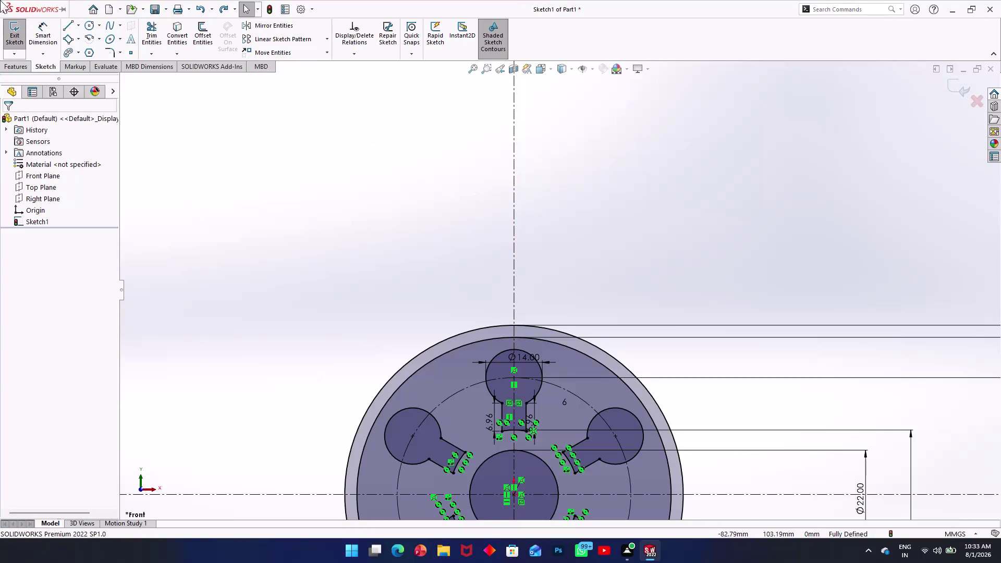
Draw two concentric circles centred on the vertical centreline above the hub.
click(88, 26)
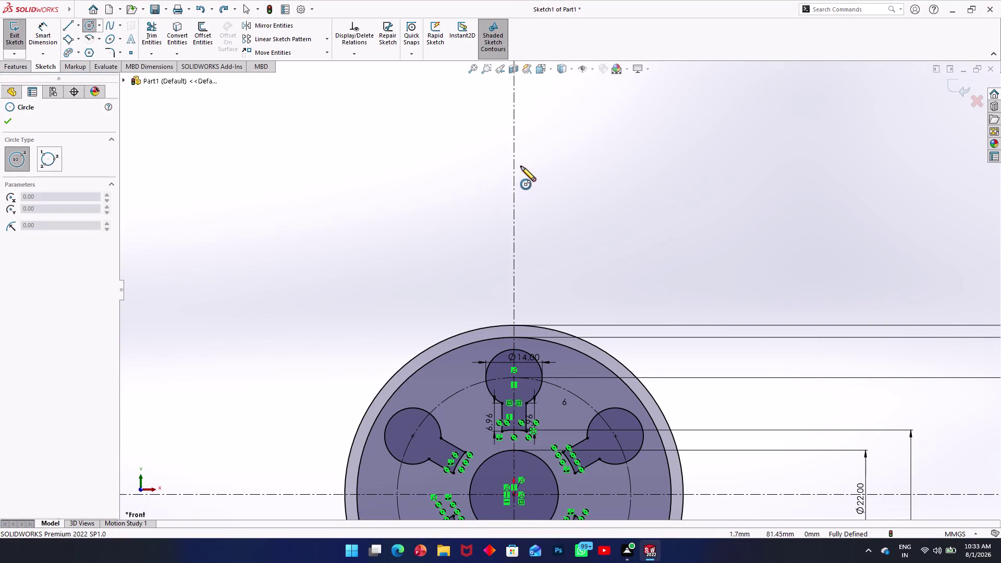
click(513, 151)
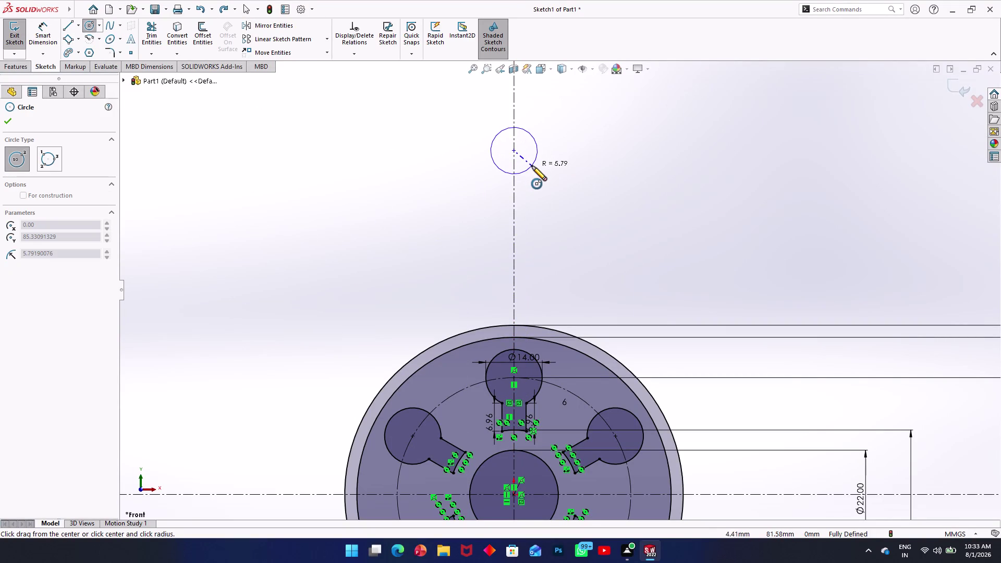
click(533, 167)
click(512, 148)
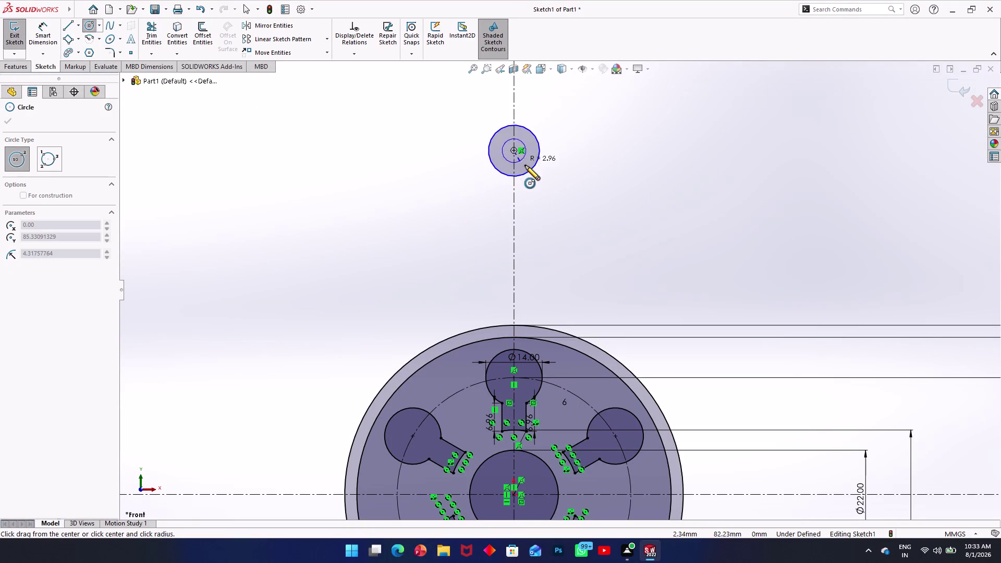
click(555, 180)
scroll(up, 3)
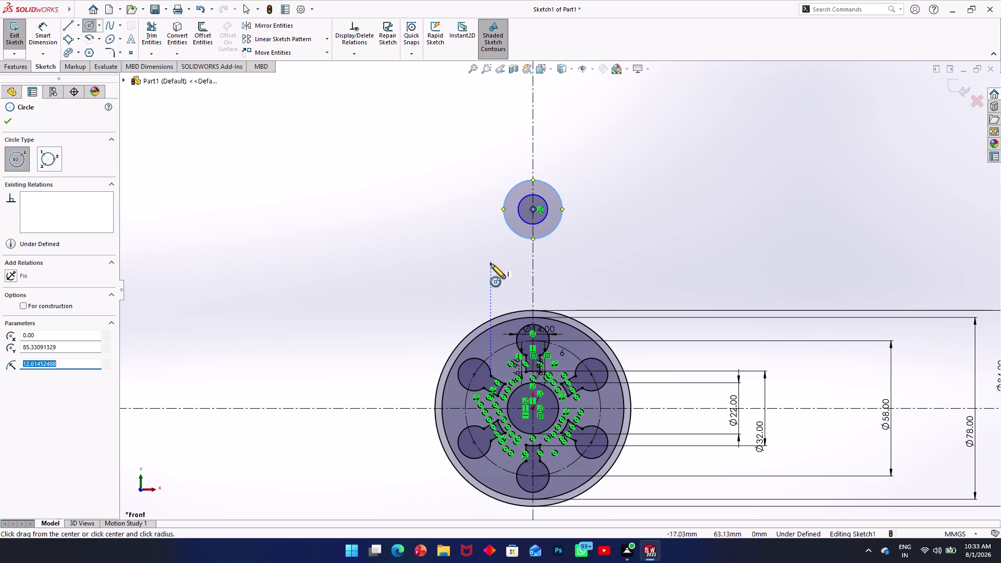
click(52, 34)
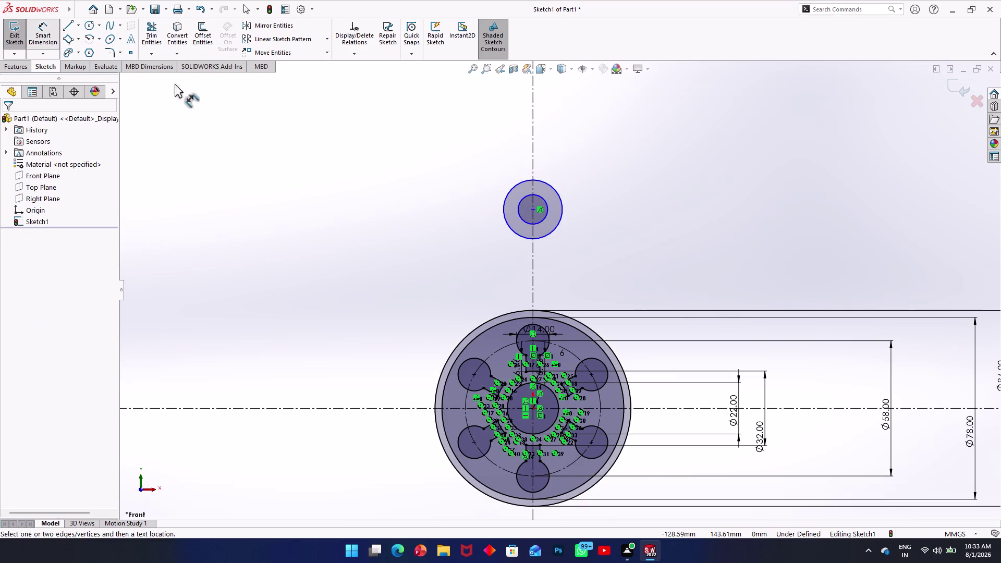
Dimension the new circles' centre 57 mm above the hub centre.
click(531, 208)
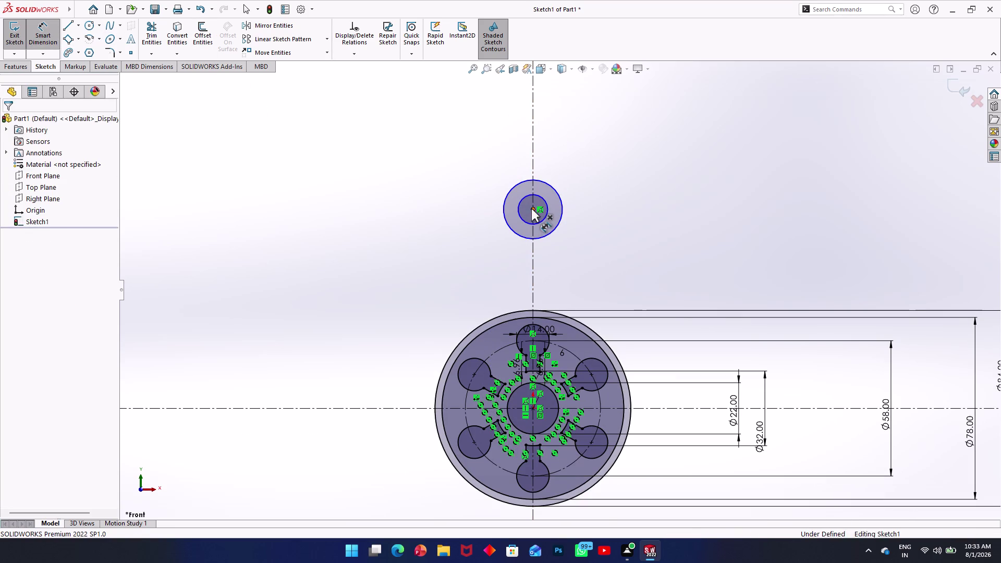
click(530, 406)
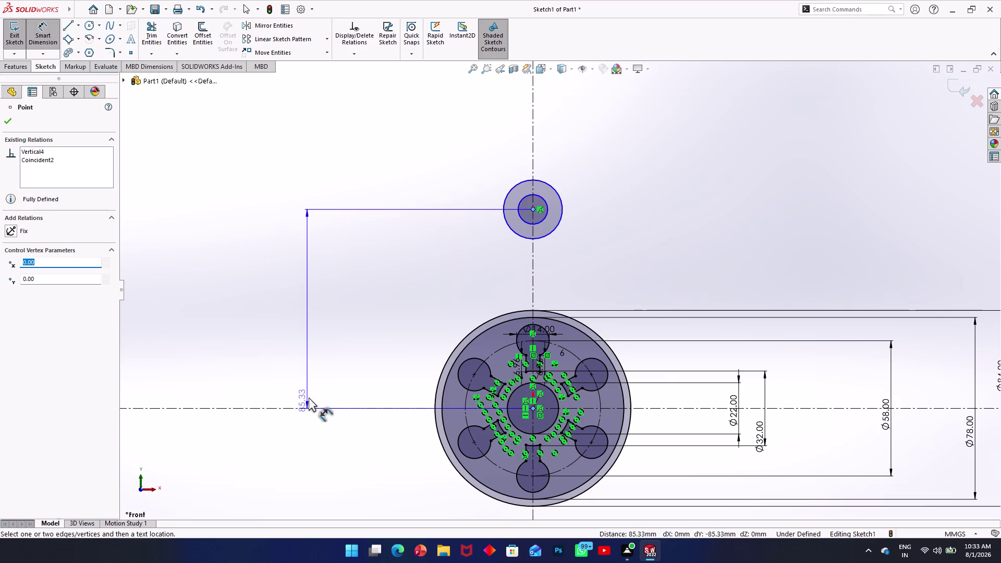
click(312, 344)
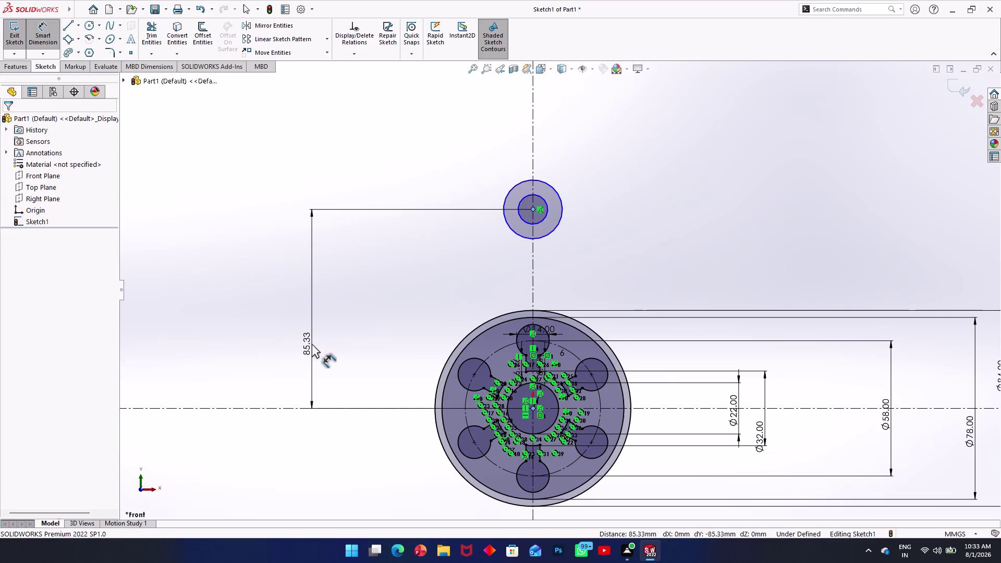
text(5)
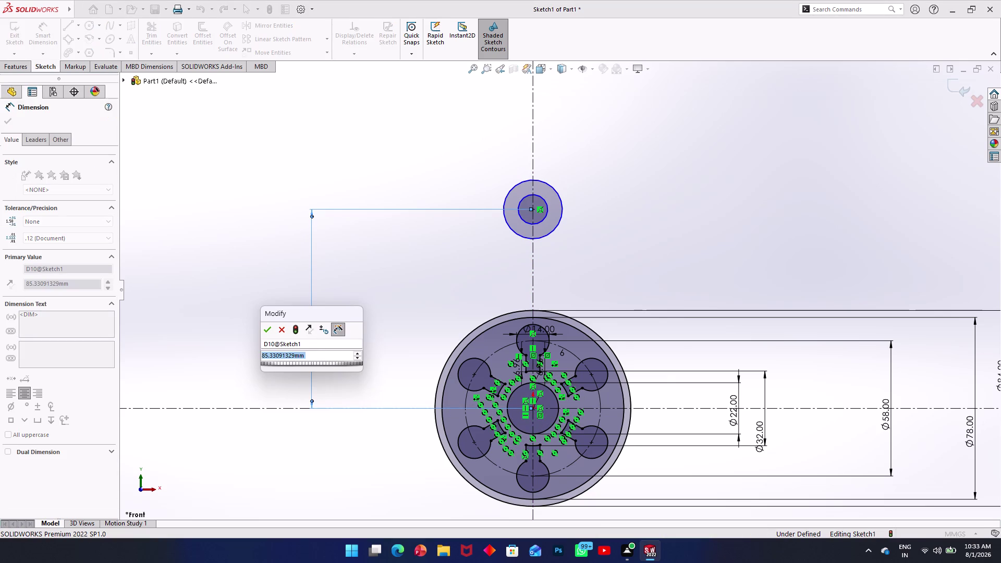
text(7)
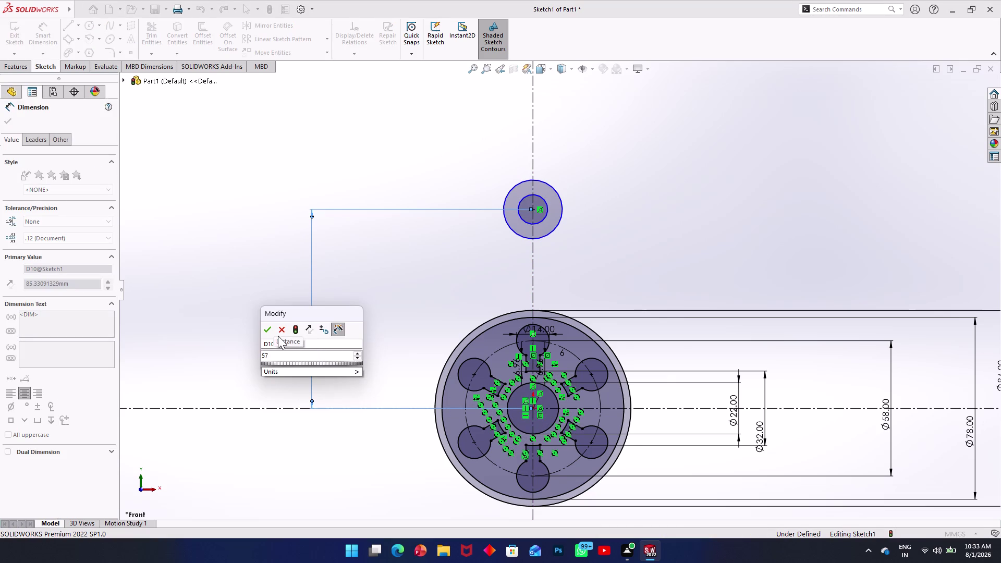
click(268, 334)
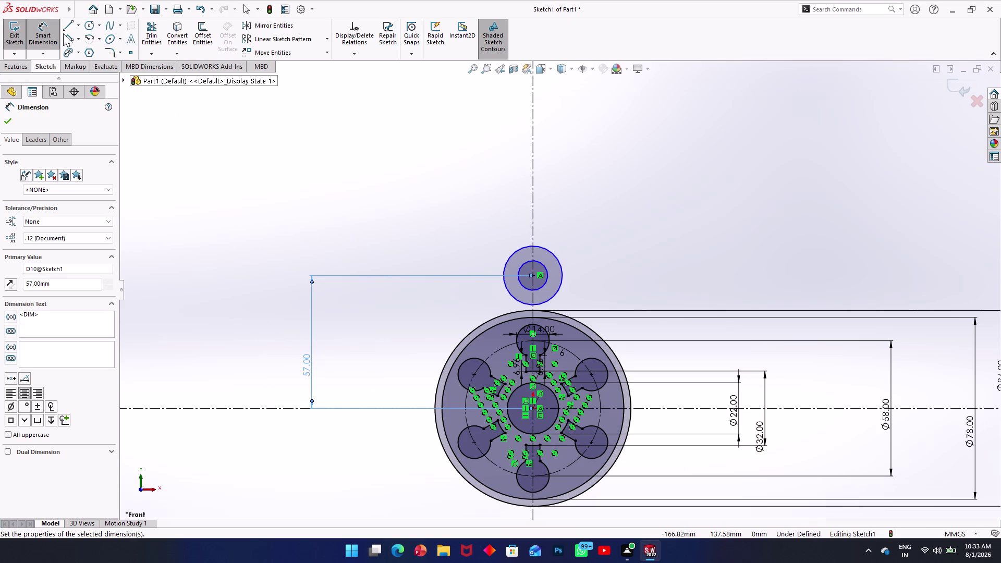
Give the upper boss circles diameters of 22 mm and 12 mm.
click(507, 262)
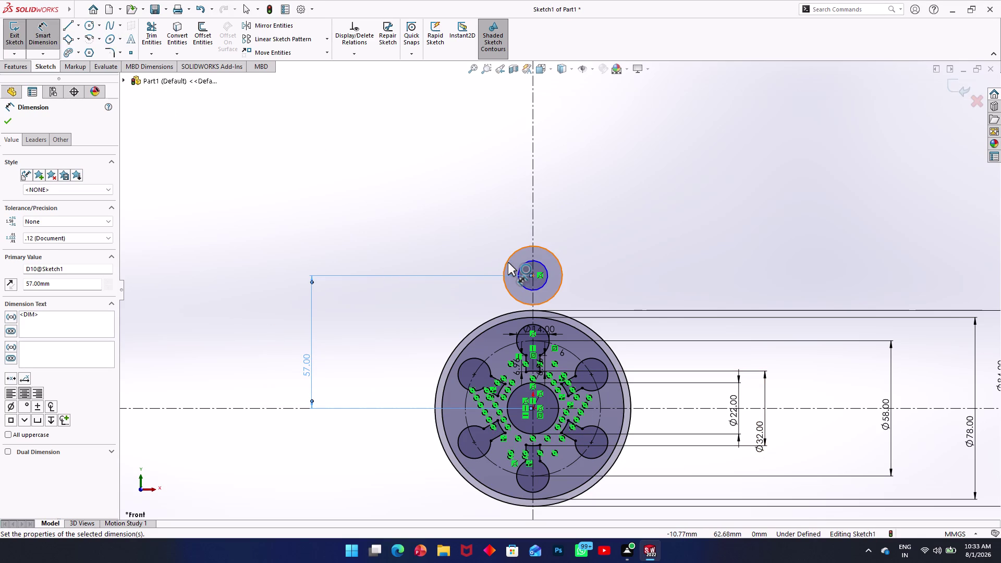
click(533, 231)
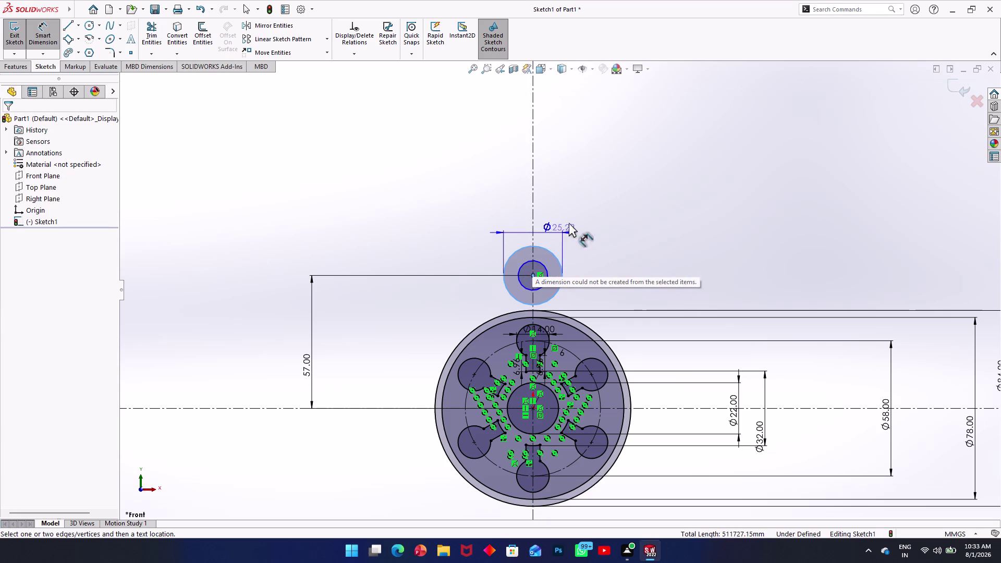
click(540, 222)
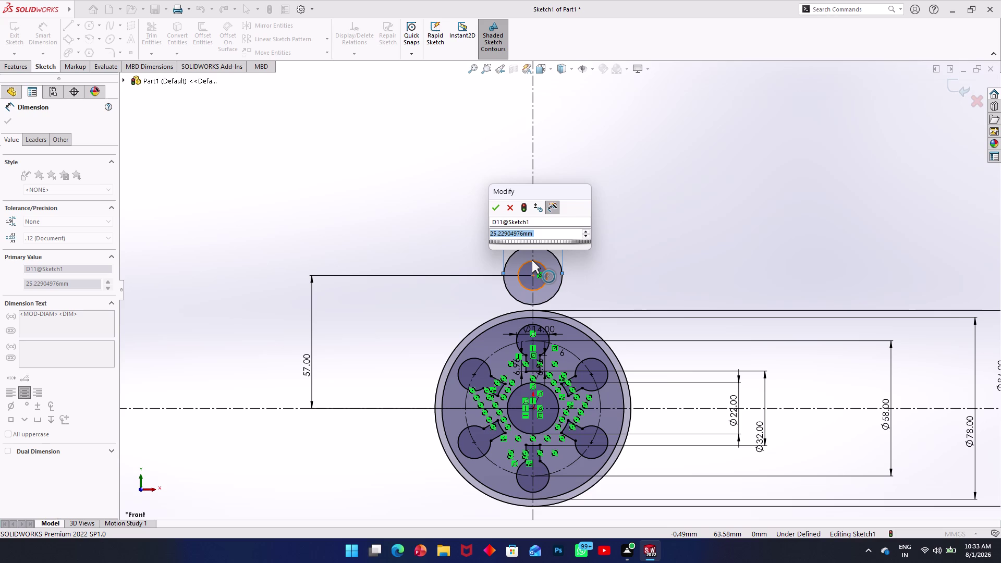
text(22)
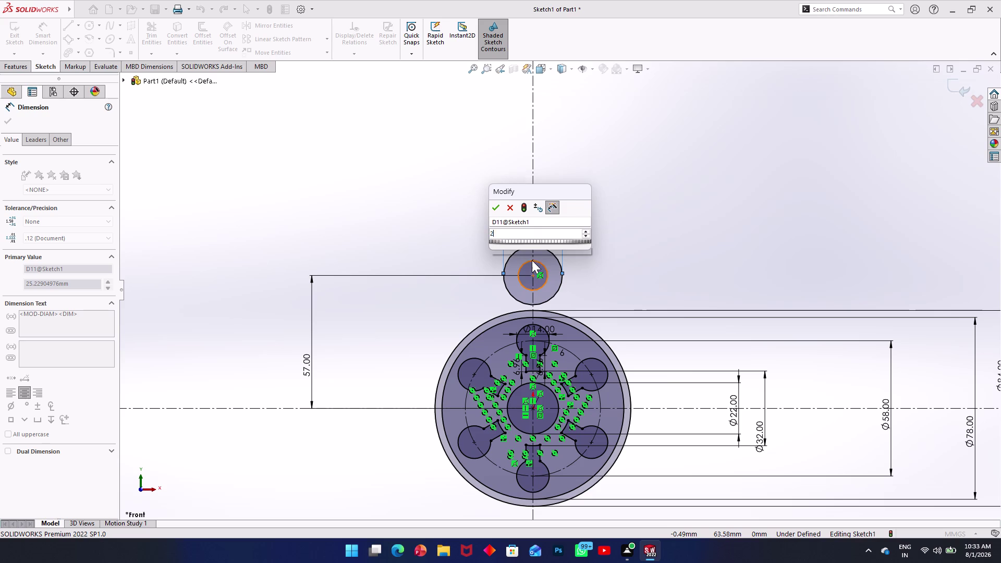
key(Return)
click(532, 261)
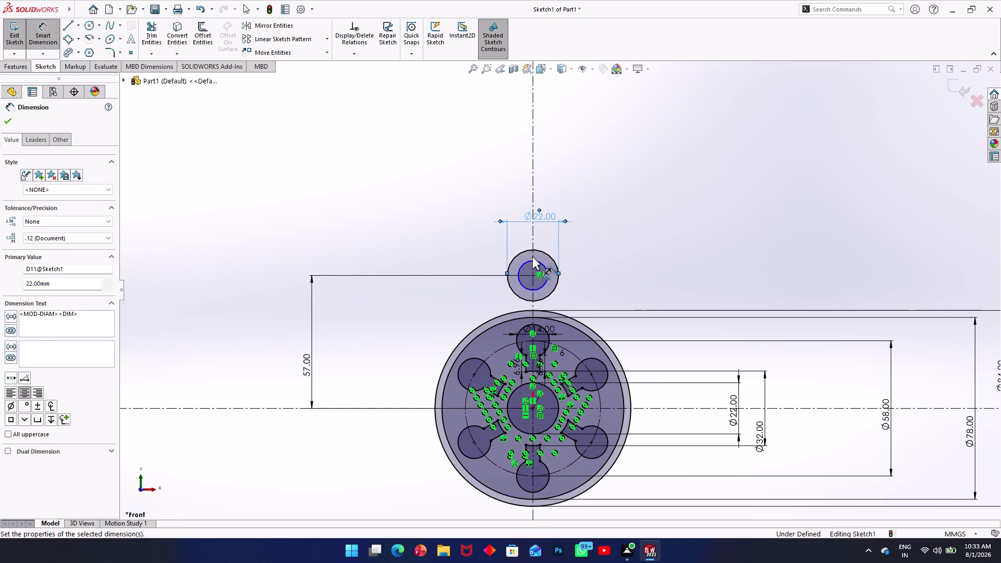
click(533, 245)
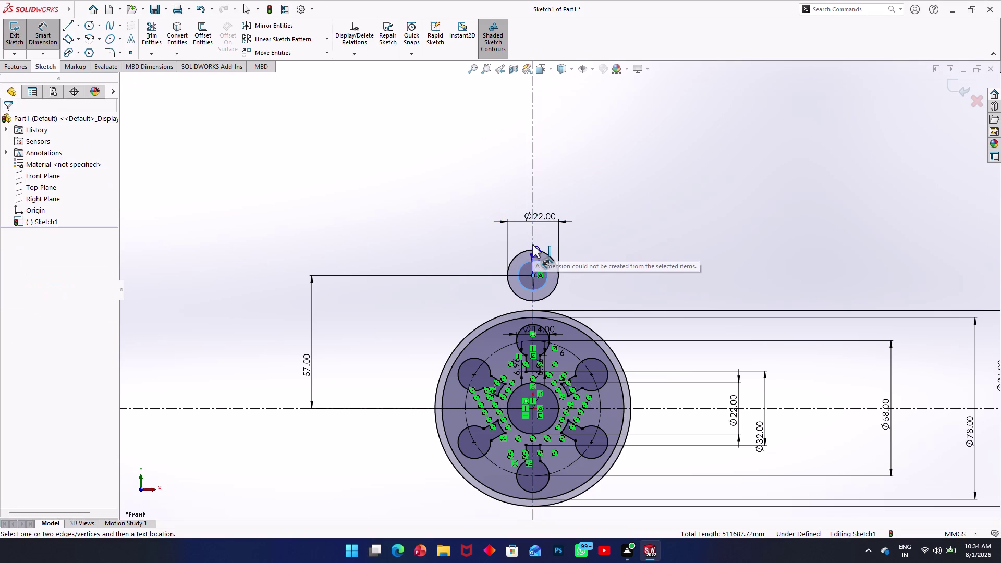
text(12)
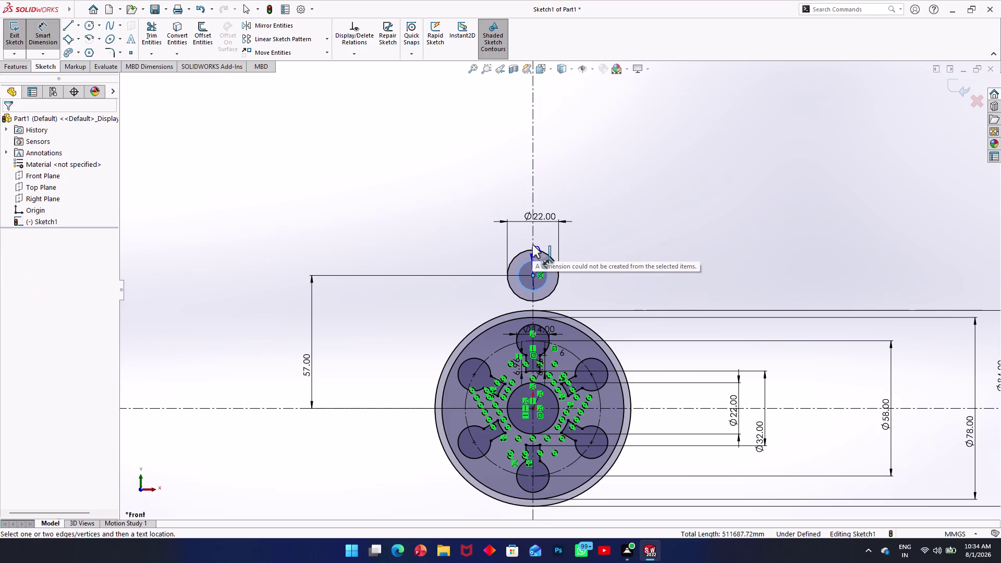
click(537, 241)
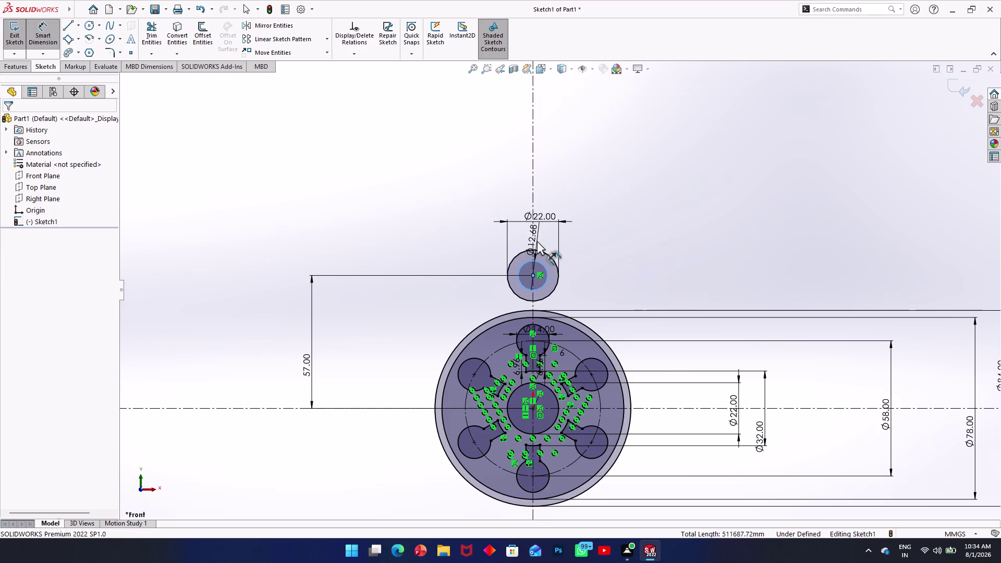
text(12)
key(Return)
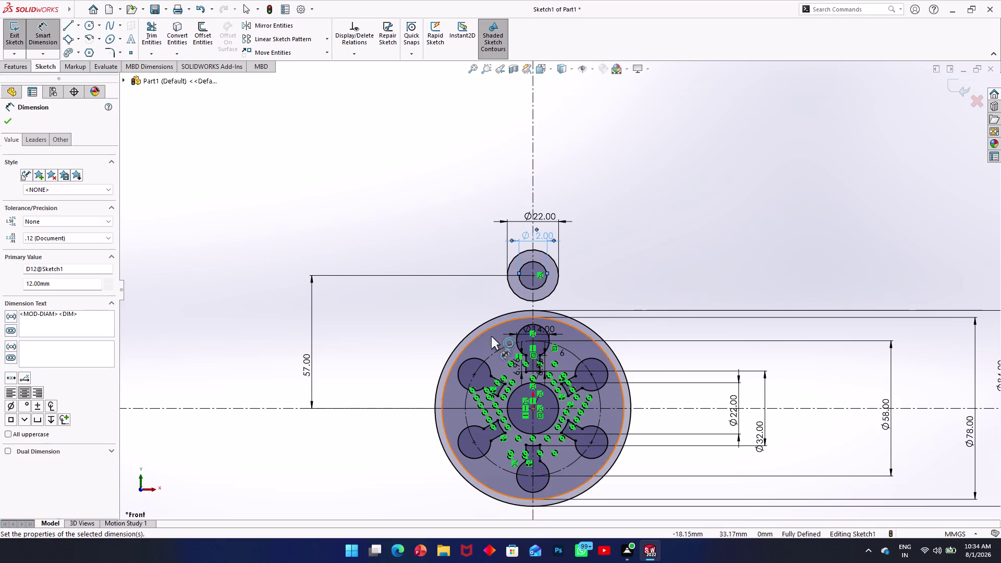
Draw two concentric circles below and to the left of the hub.
scroll(down, 3)
scroll(up, 3)
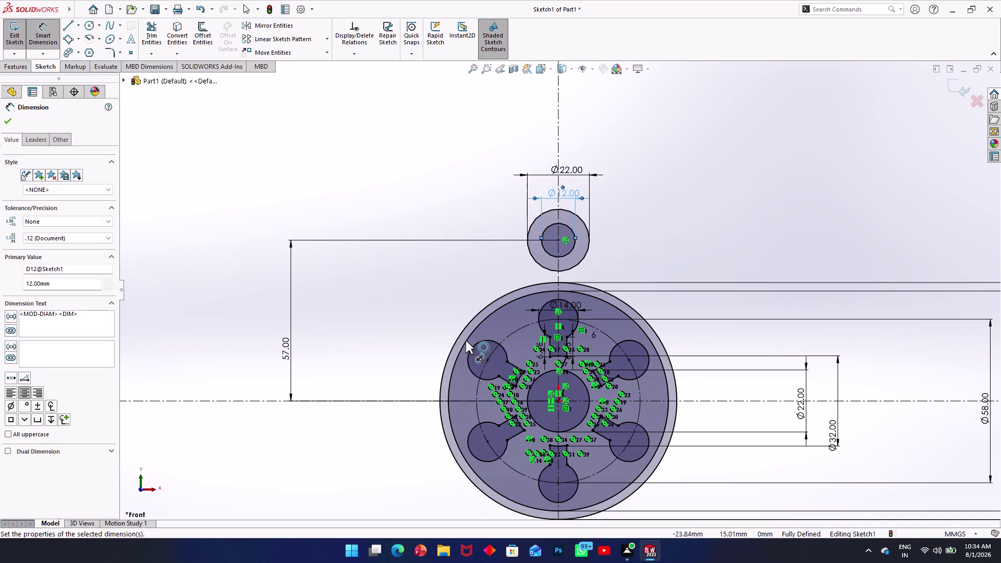
scroll(down, 3)
scroll(up, 3)
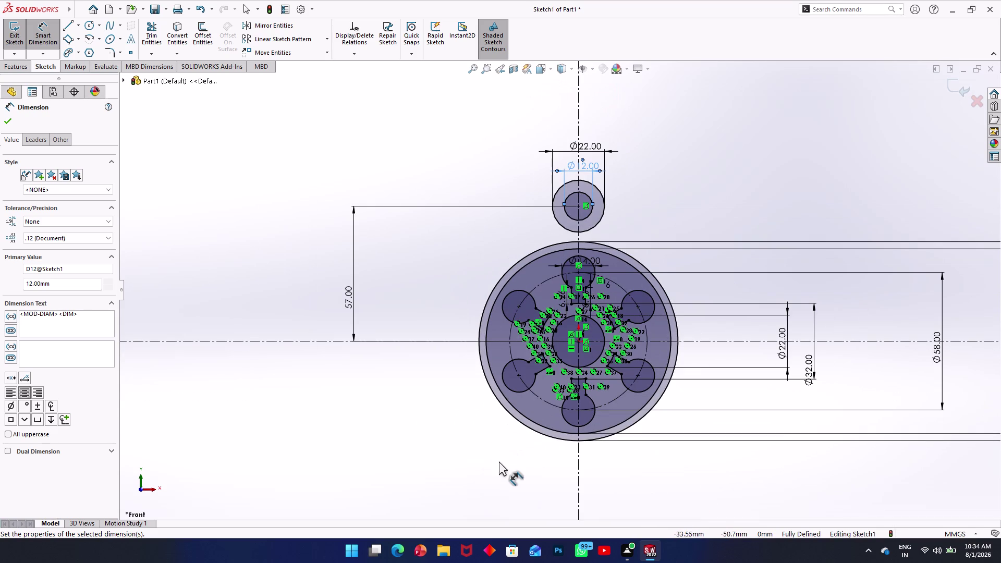
scroll(down, 3)
scroll(up, 3)
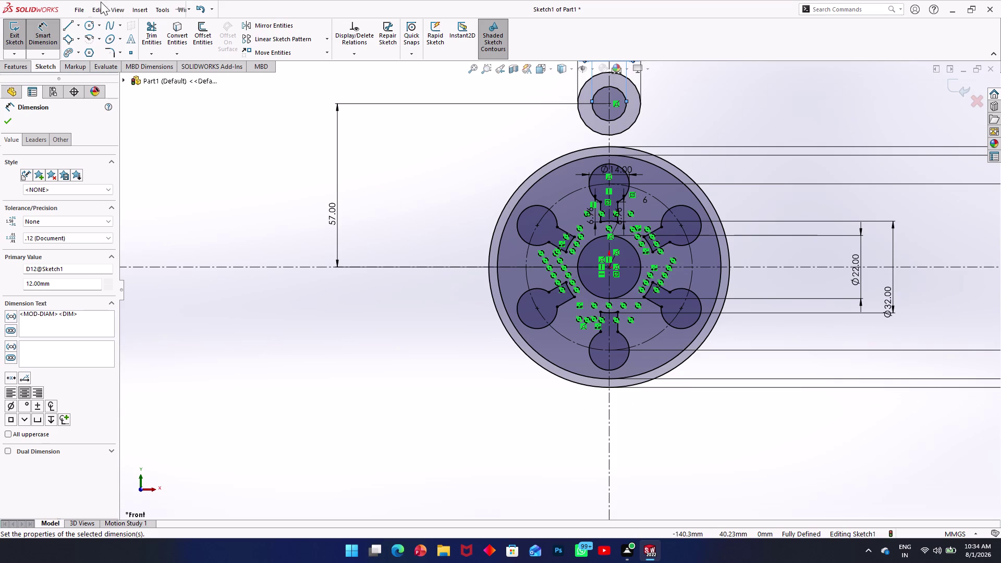
click(91, 22)
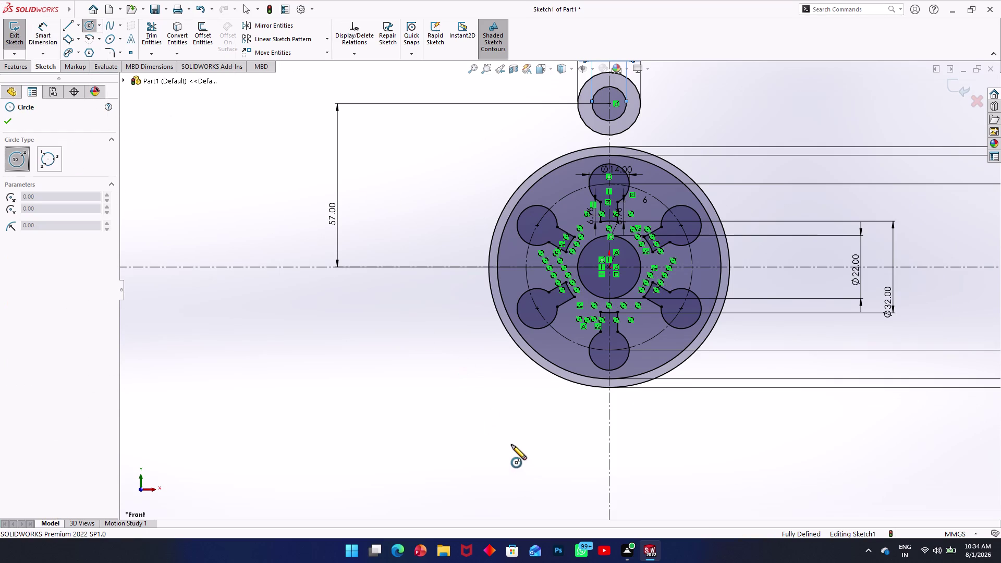
click(492, 438)
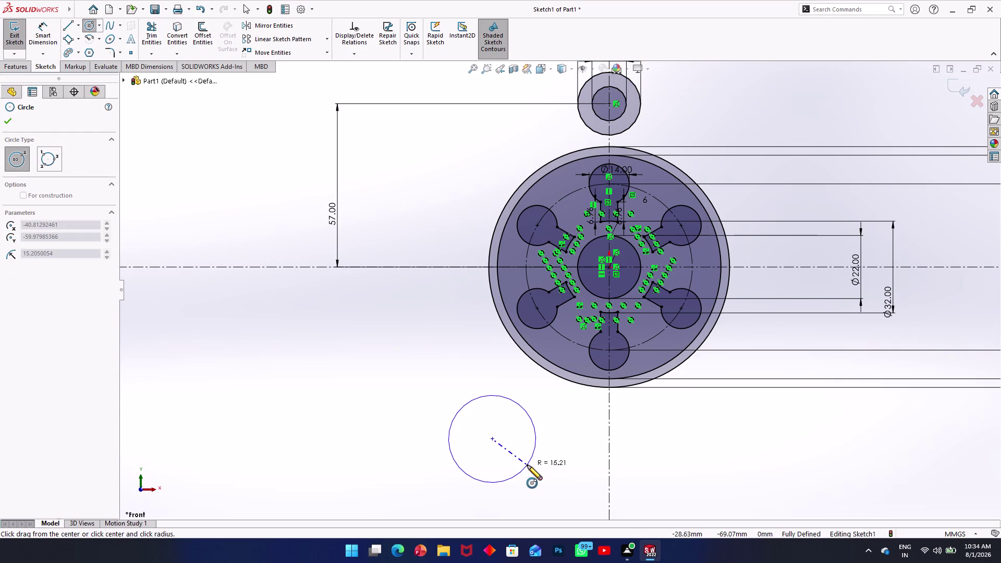
click(527, 465)
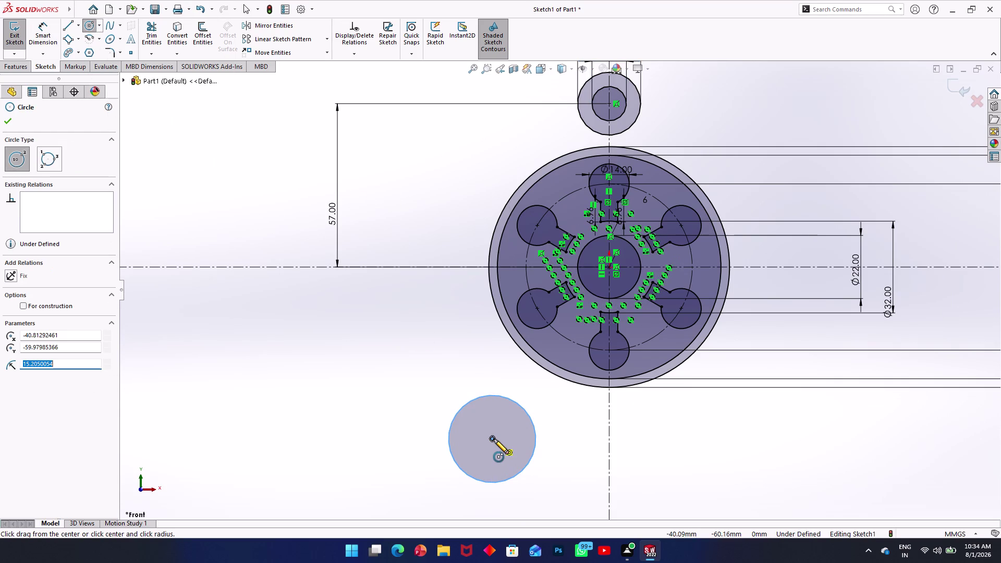
click(494, 439)
click(513, 453)
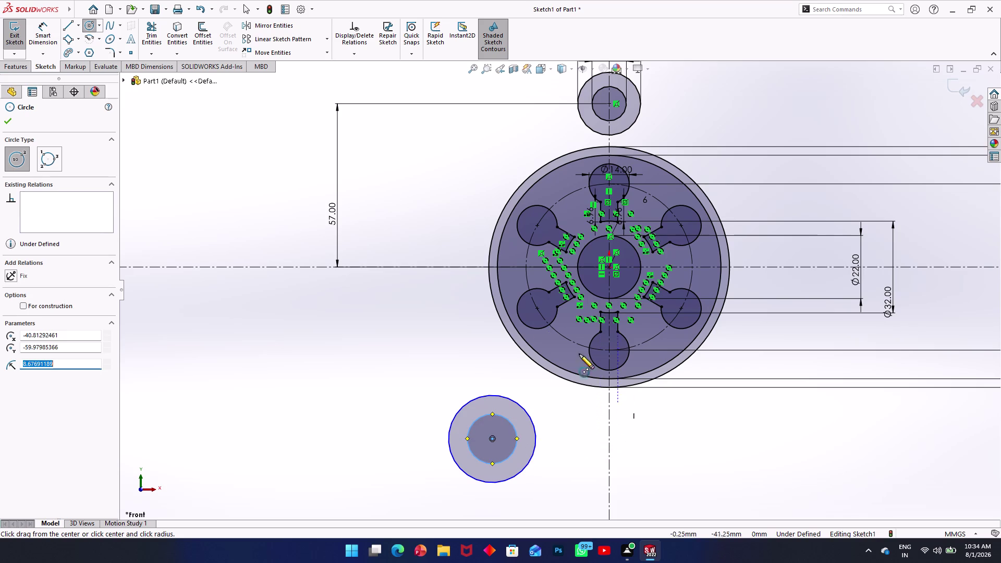
click(51, 28)
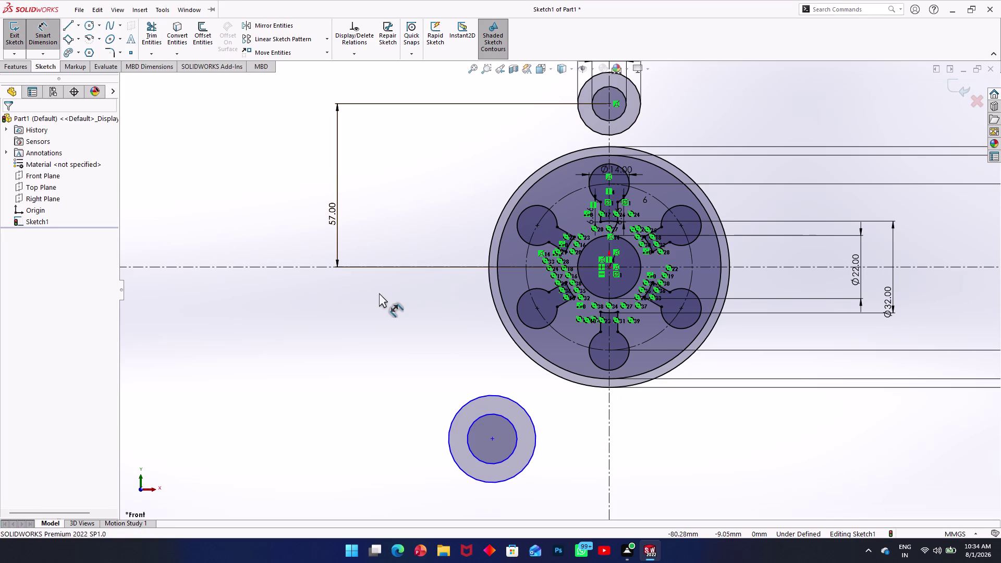
click(490, 438)
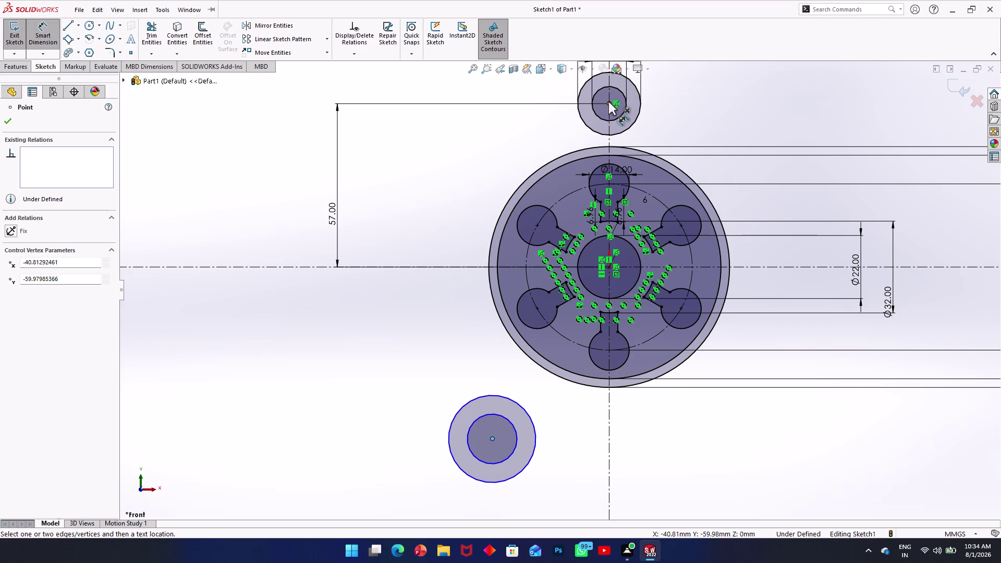
Set the lower boss centre 104 mm below the upper boss centre.
click(608, 103)
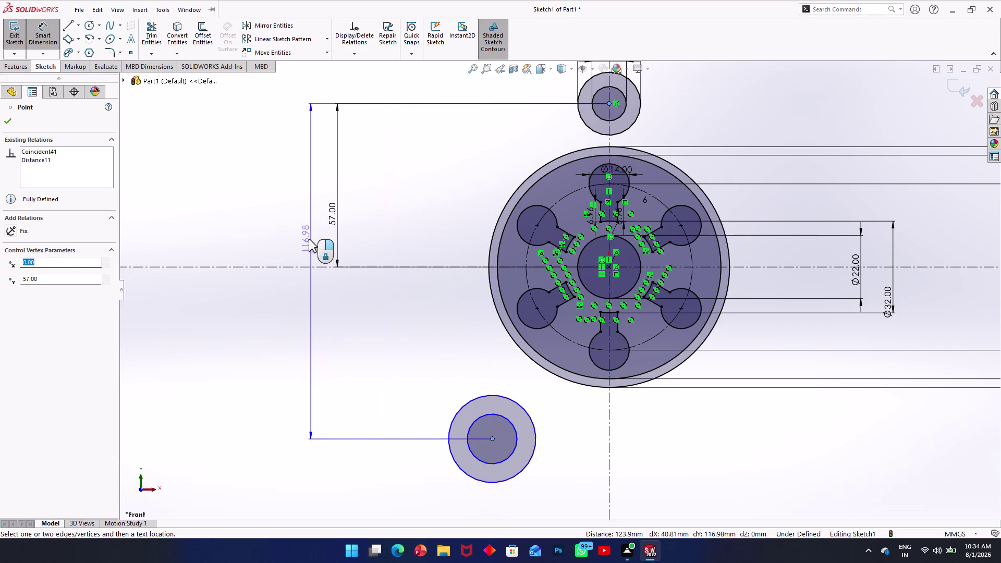
click(308, 238)
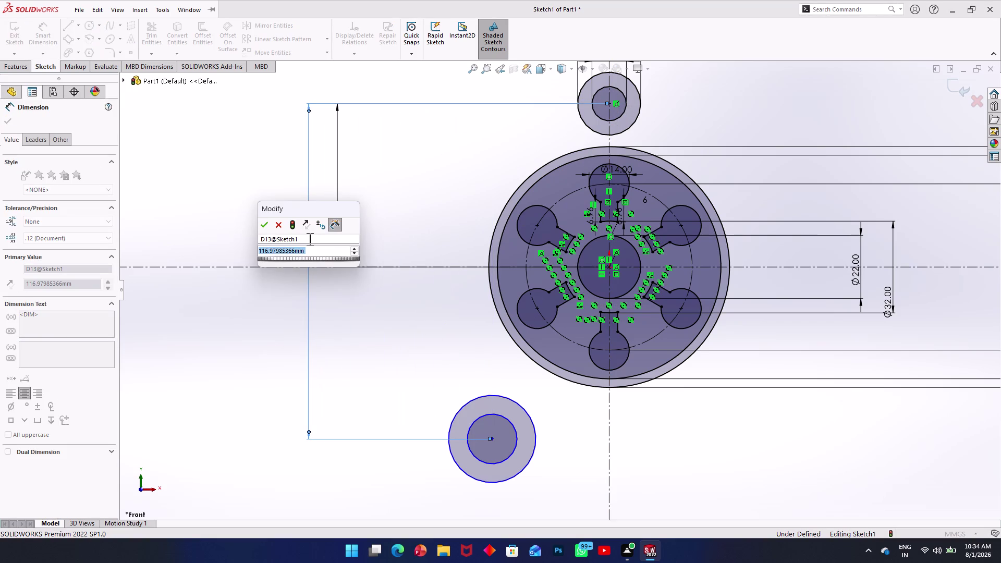
text(104)
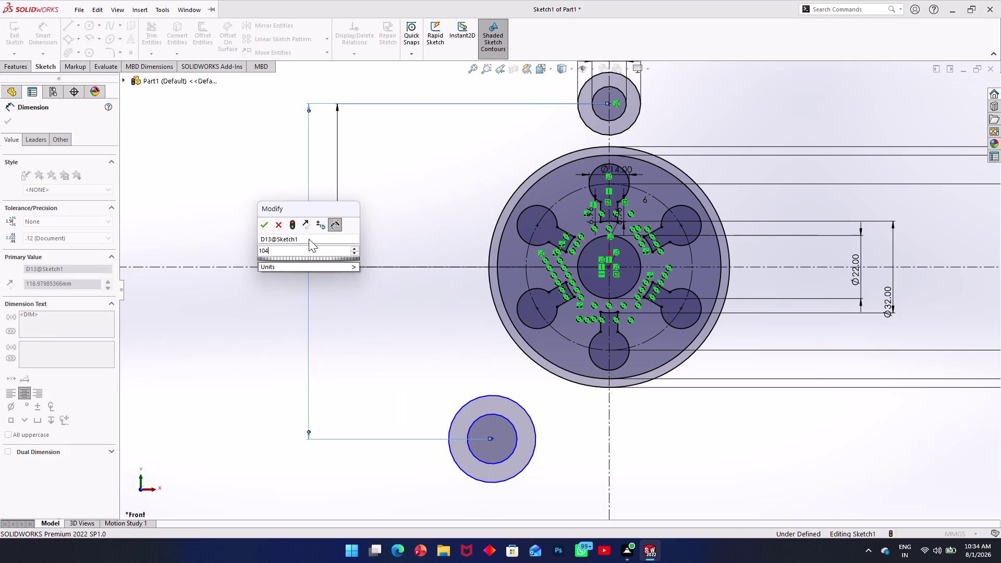
key(Return)
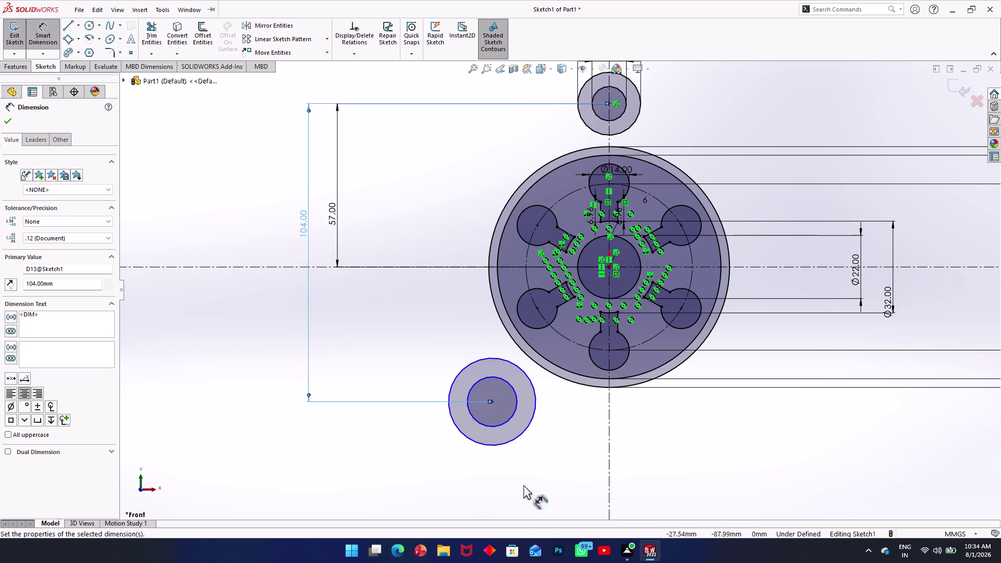
Offset the lower boss centre 45 mm left of the vertical centreline.
click(494, 399)
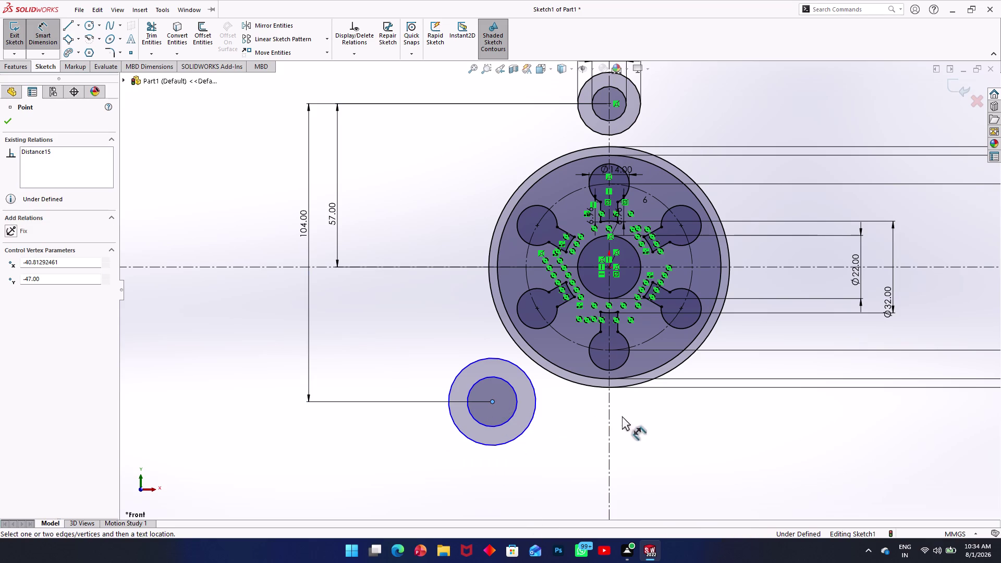
click(607, 419)
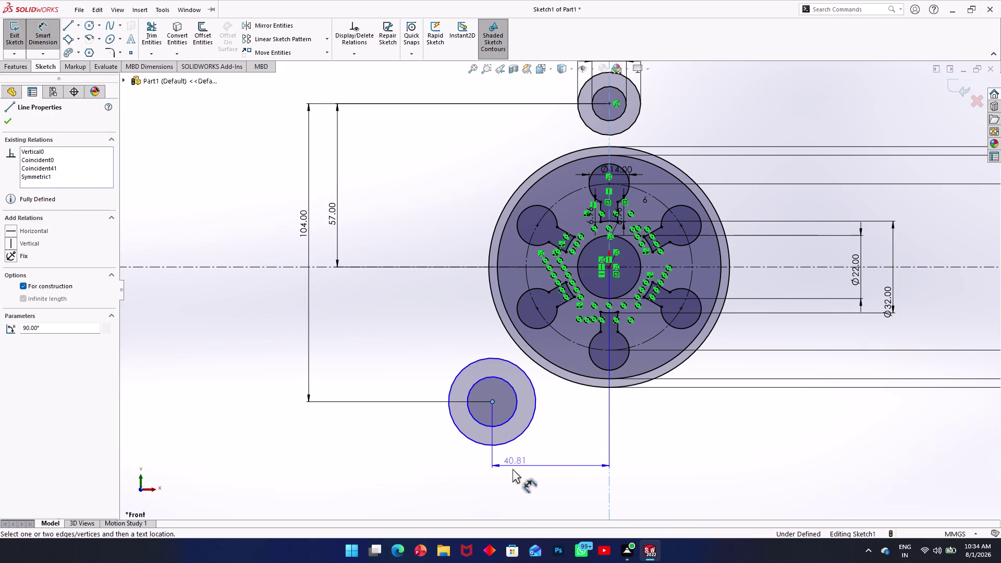
click(546, 486)
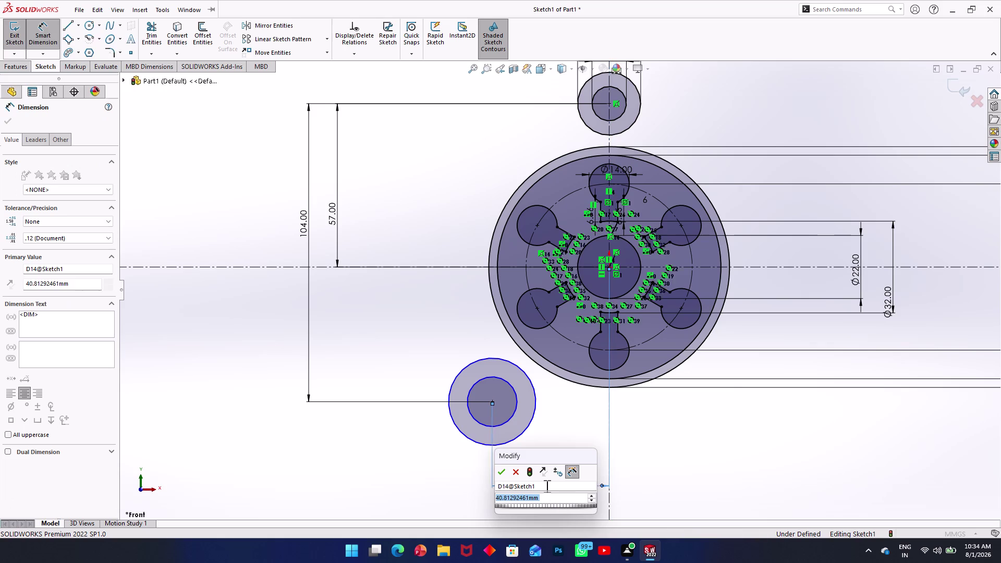
text(45)
key(Return)
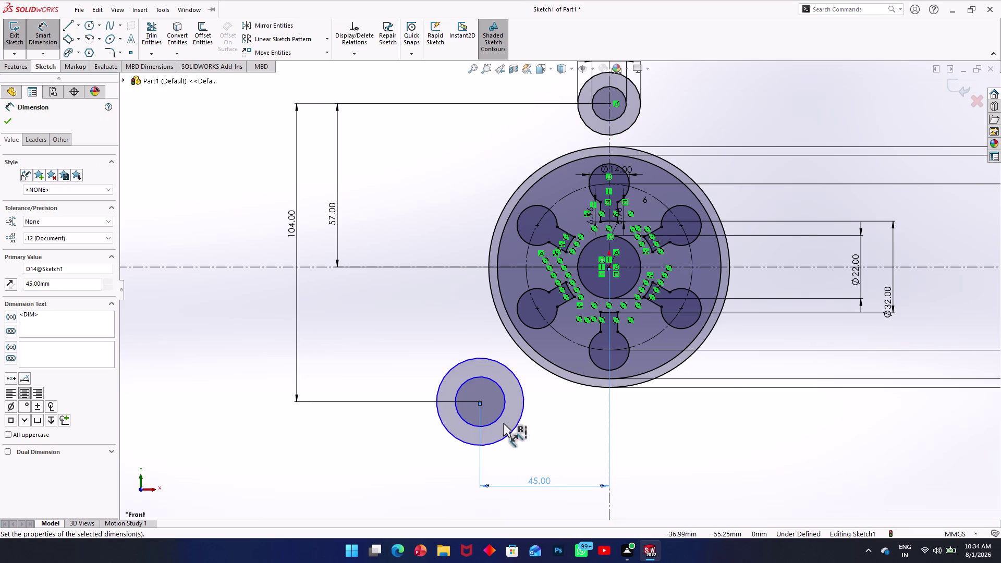
click(501, 418)
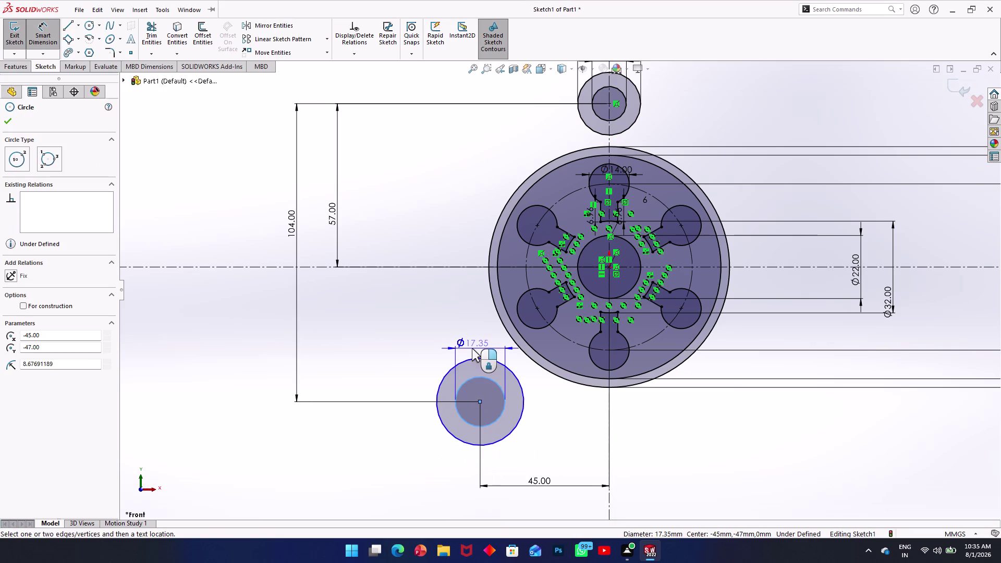
Dimension the lower-left boss inner circle to Ø18 and outer circle to Ø36.
click(472, 349)
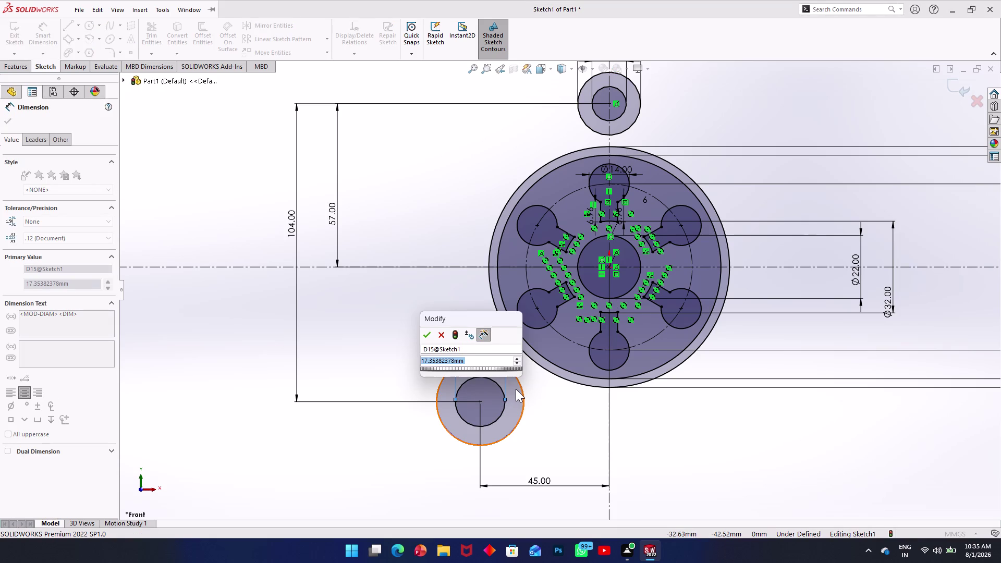
text(18)
key(Return)
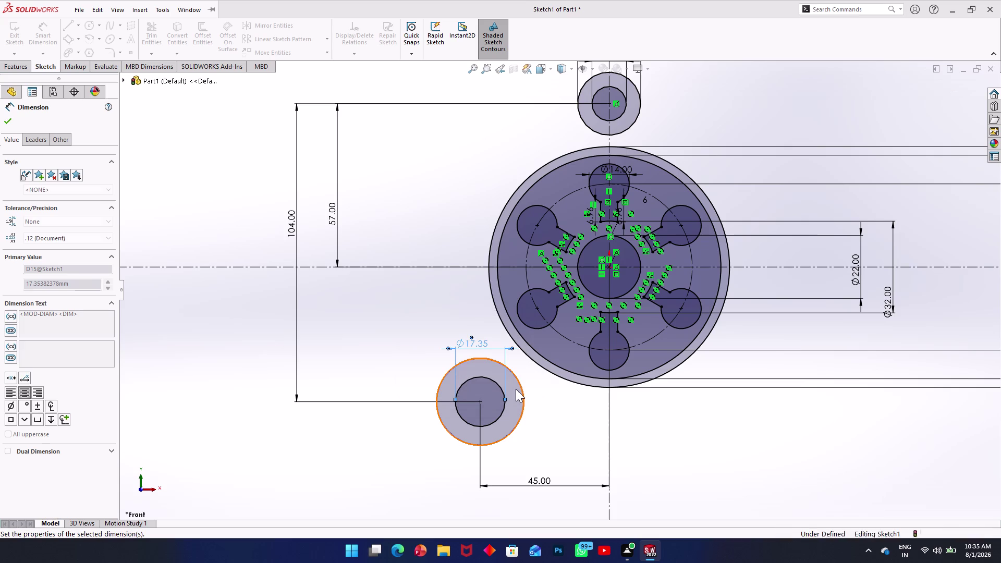
click(523, 394)
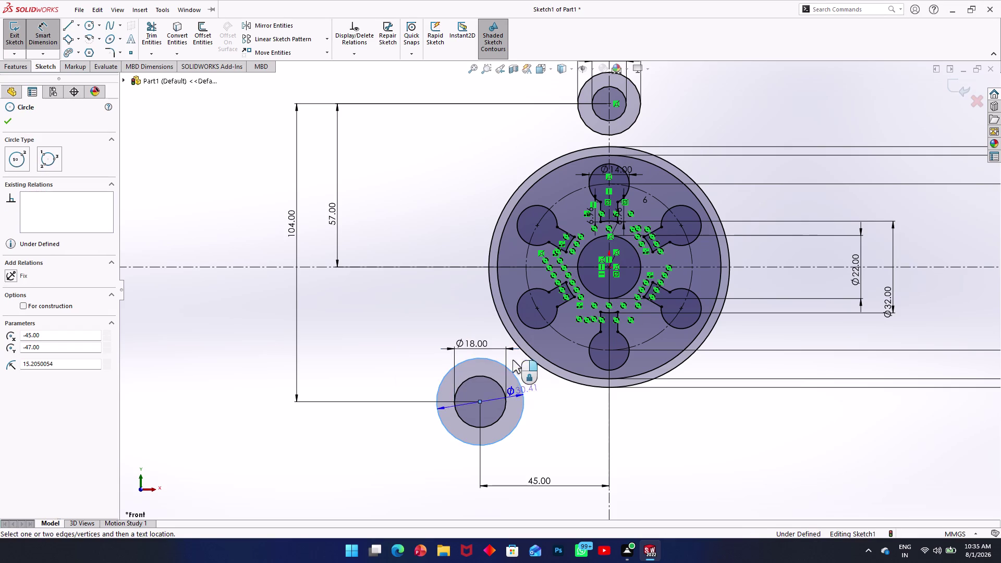
click(472, 338)
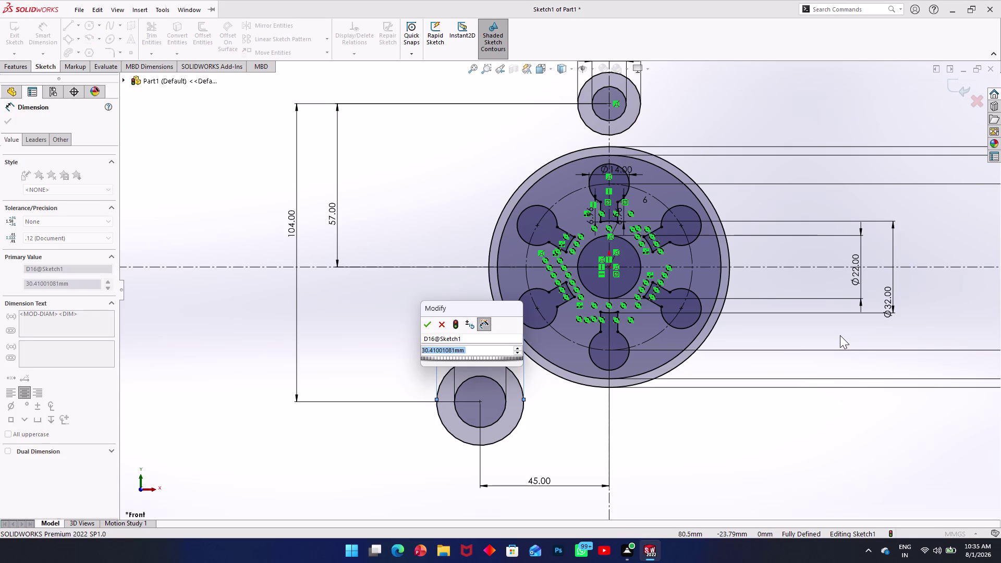
text(3)
text(6)
key(Return)
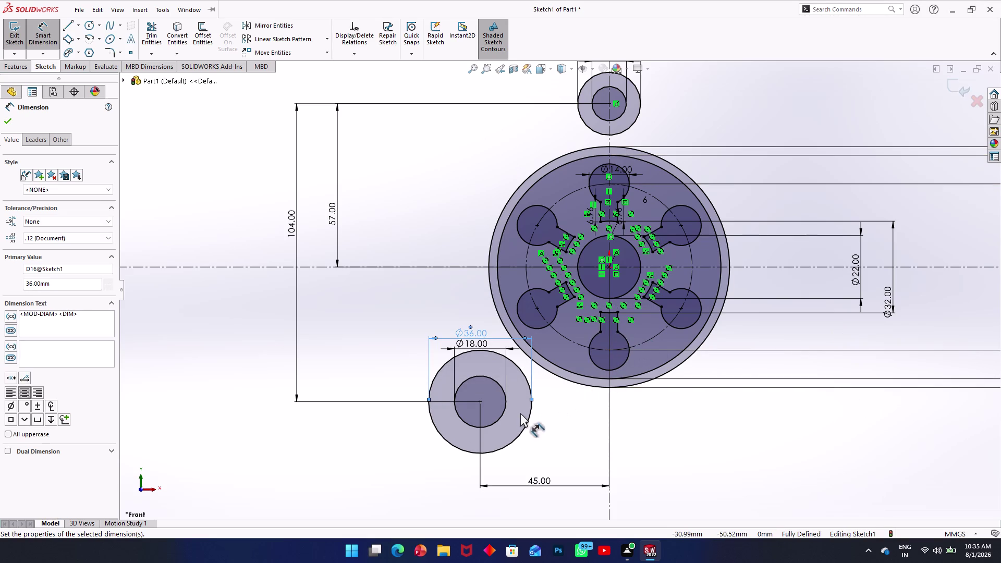
key(Escape)
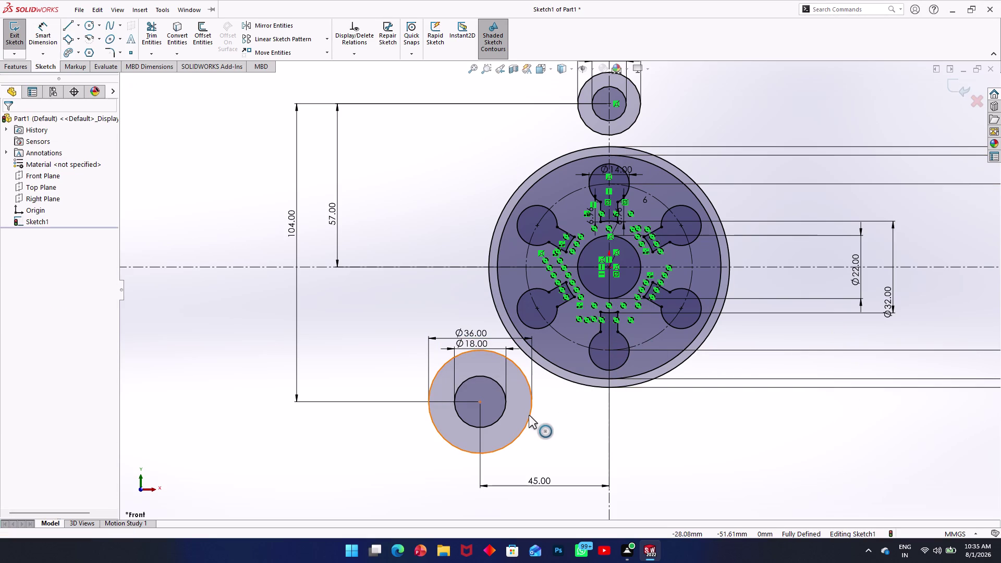
click(529, 415)
Mirror both lower-left boss circles about the vertical centreline to the right side.
click(503, 412)
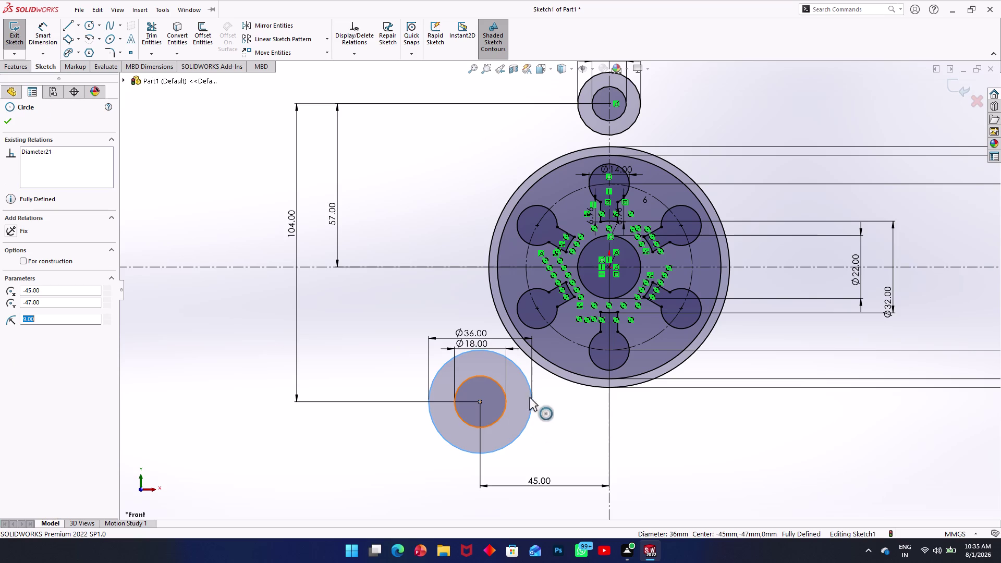
click(257, 29)
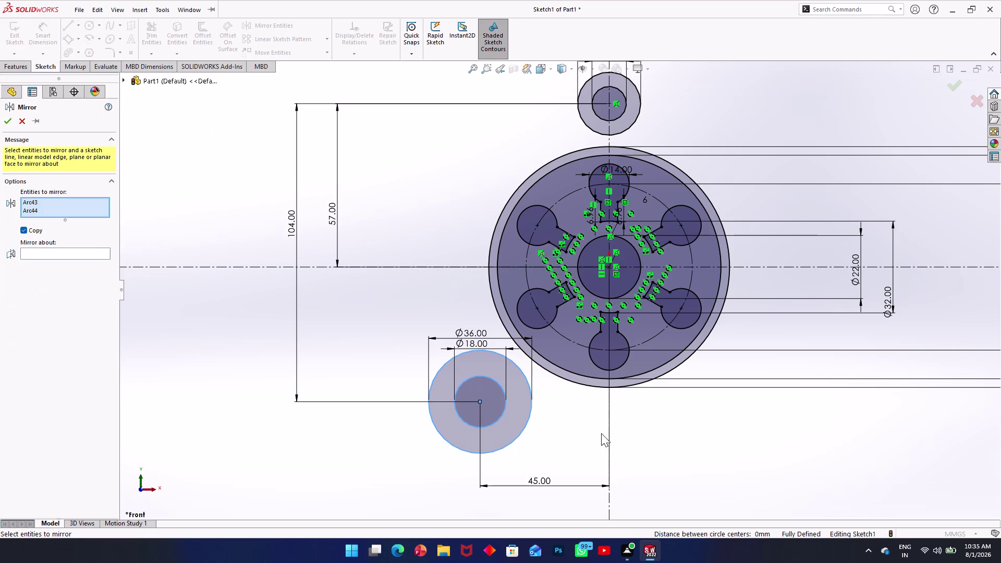
click(612, 439)
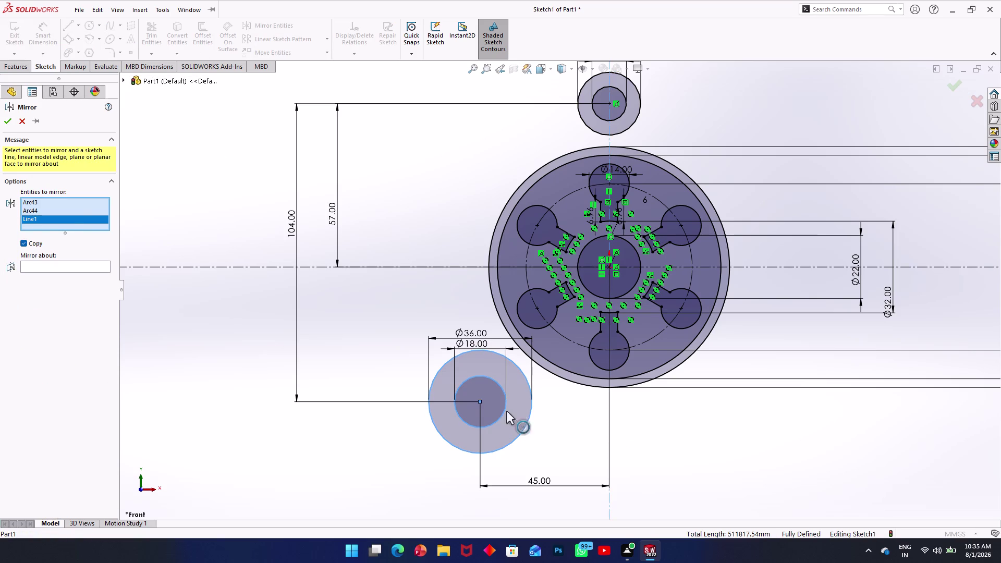
right_click(67, 216)
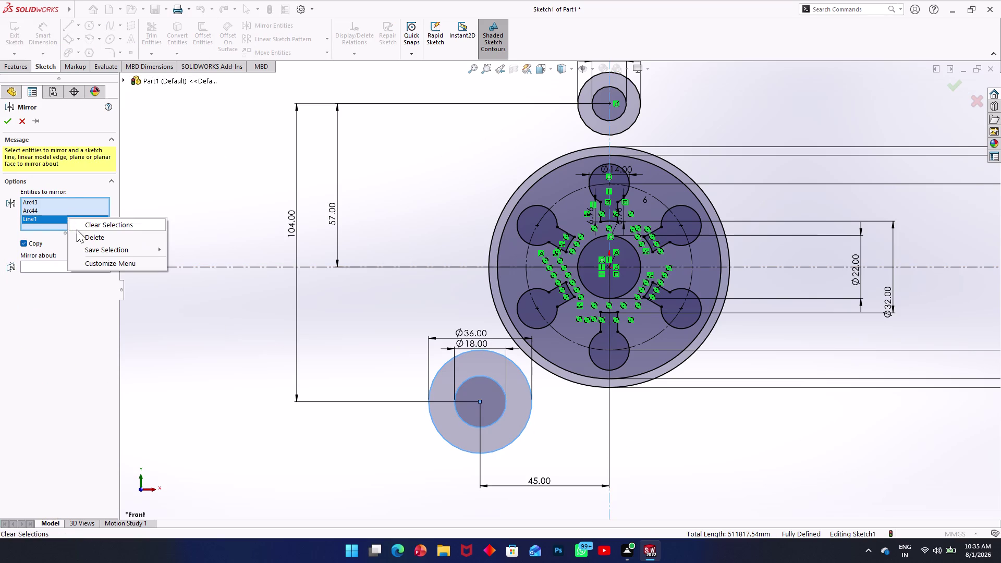
click(81, 234)
click(66, 259)
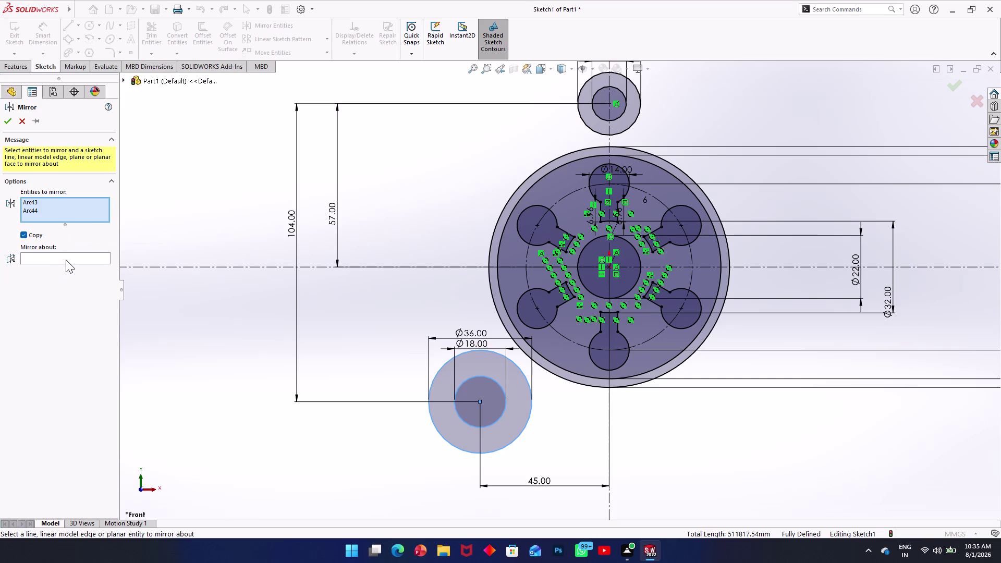
click(611, 448)
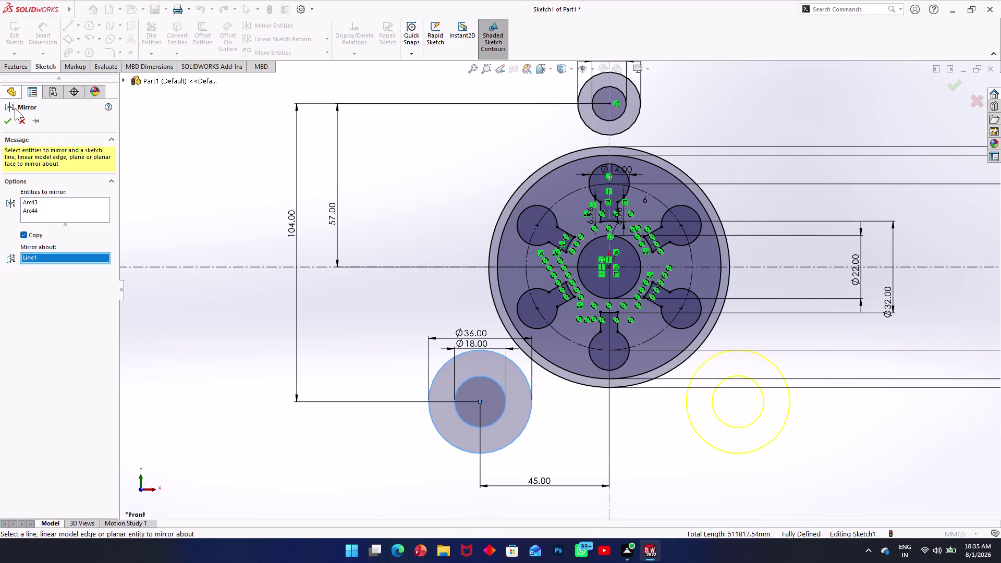
click(10, 121)
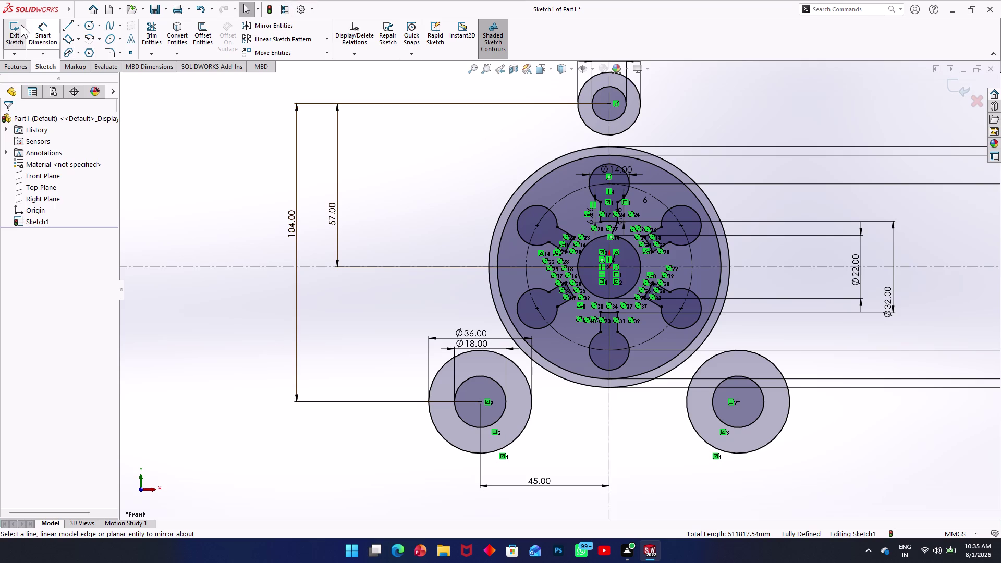
click(83, 28)
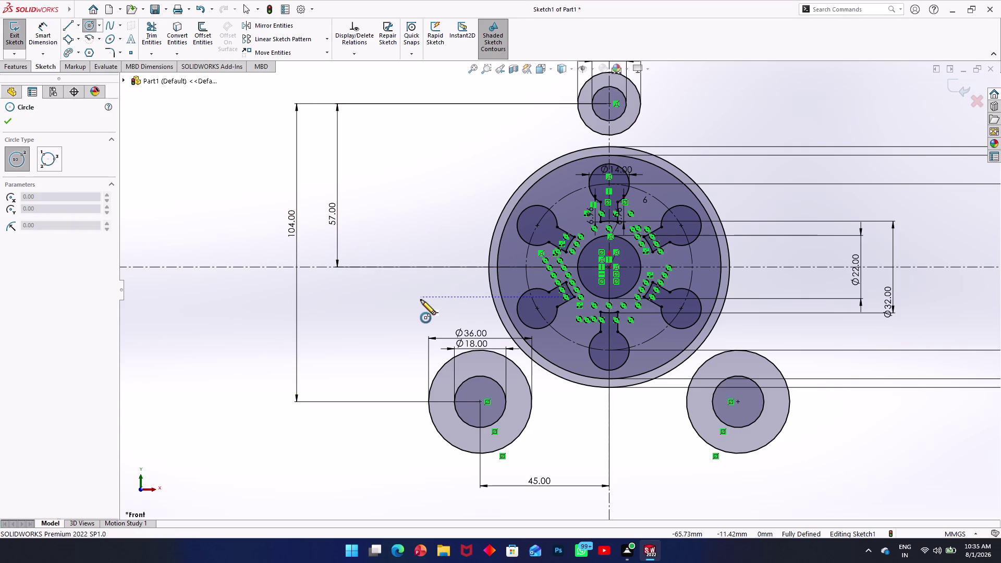
Draw a circle left of the hub and dimension its diameter to 40 mm.
click(420, 300)
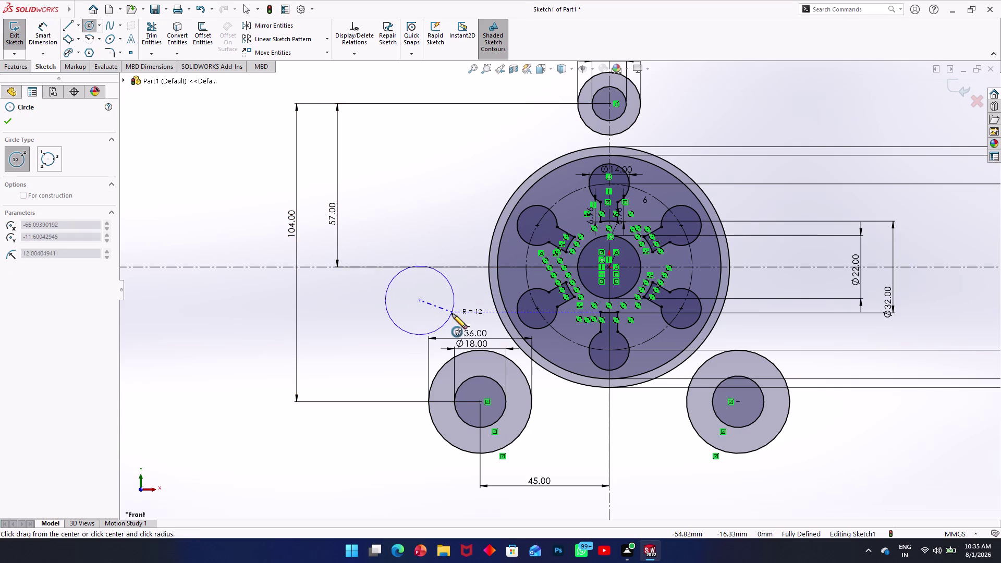
click(450, 314)
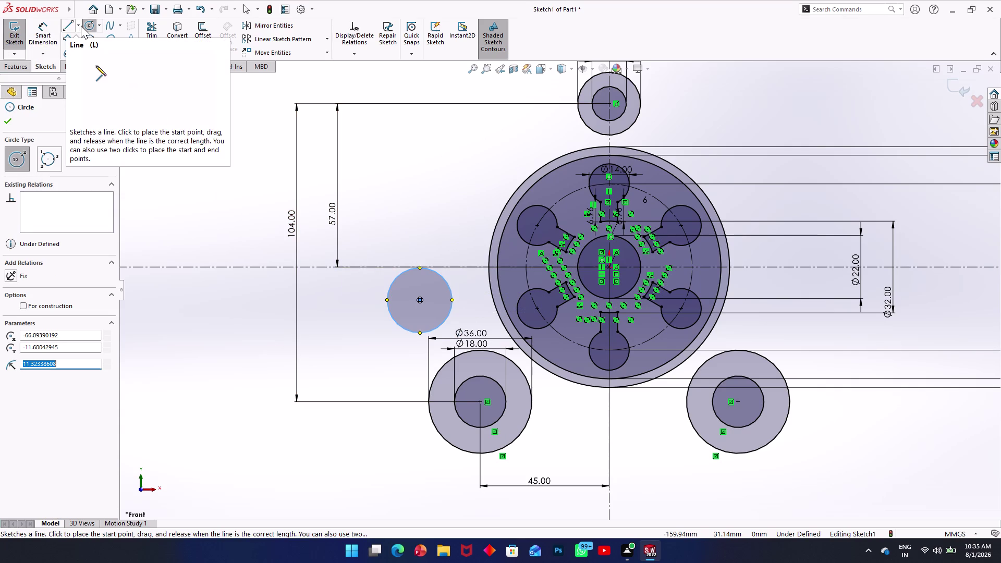
click(40, 32)
click(397, 323)
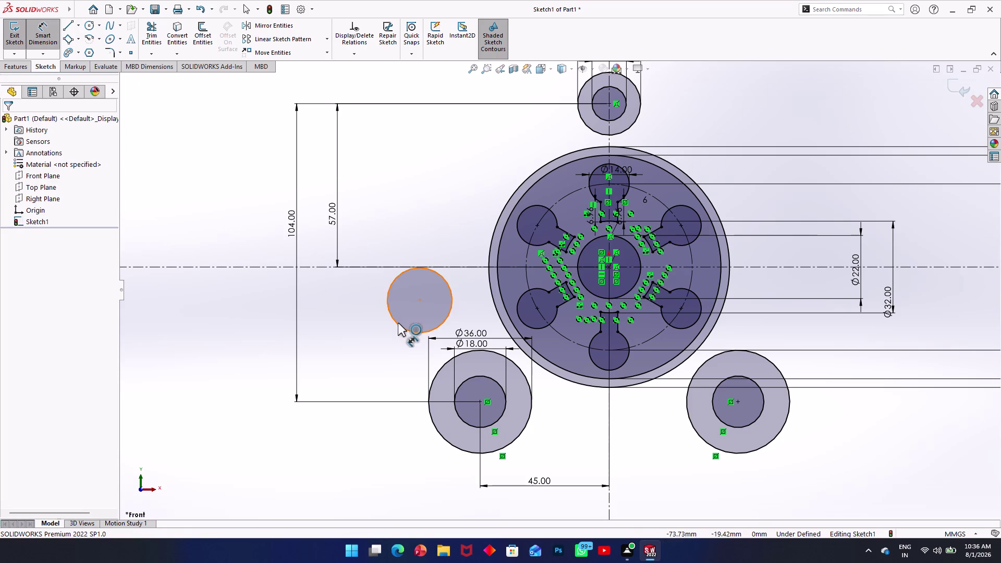
click(355, 314)
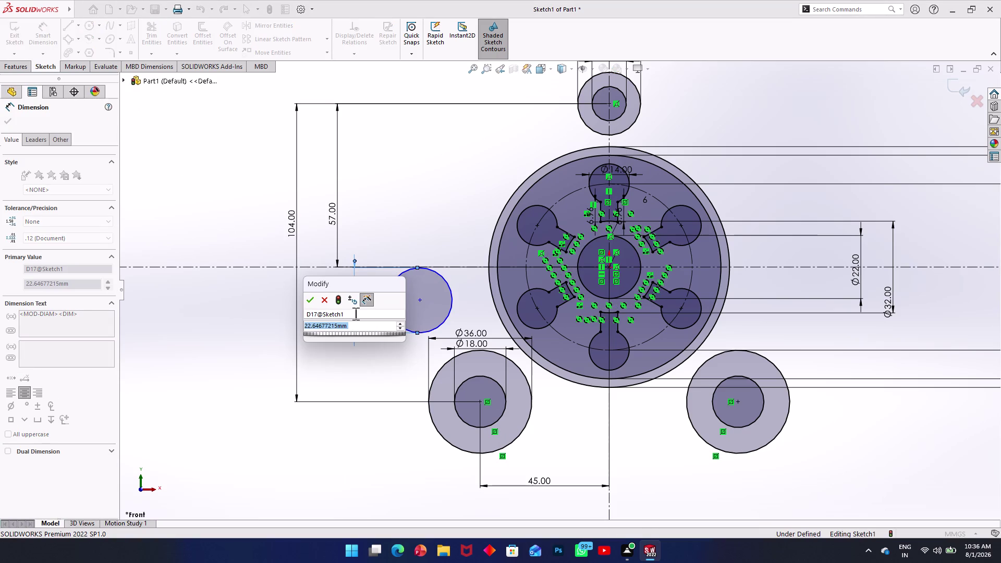
key(2)
key(0)
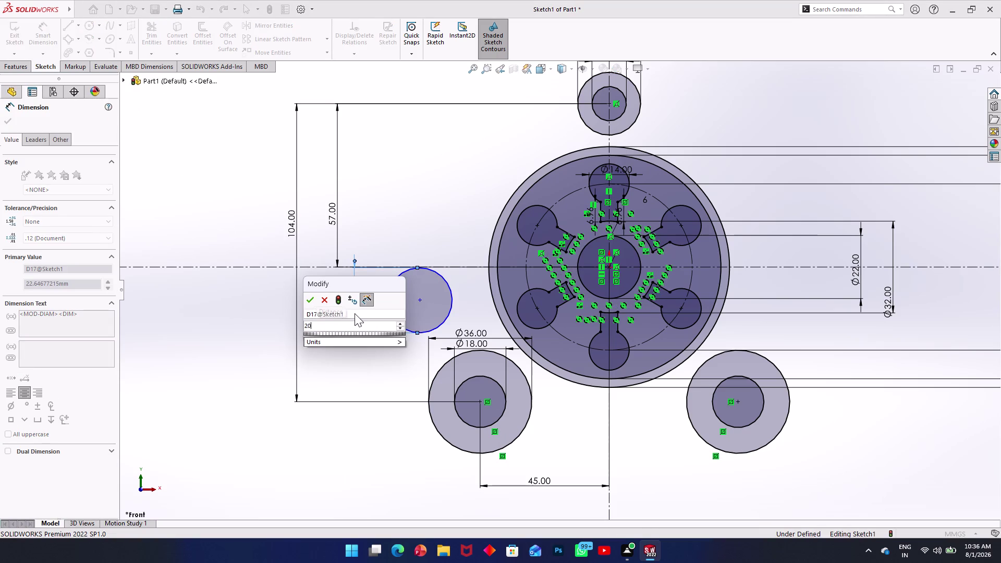
key(asterisk)
key(2)
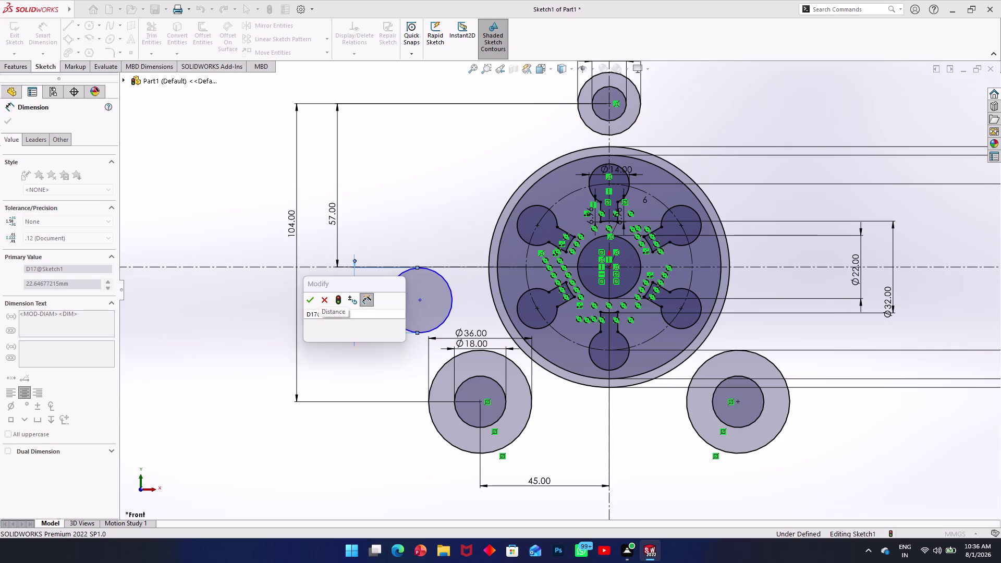
key(Return)
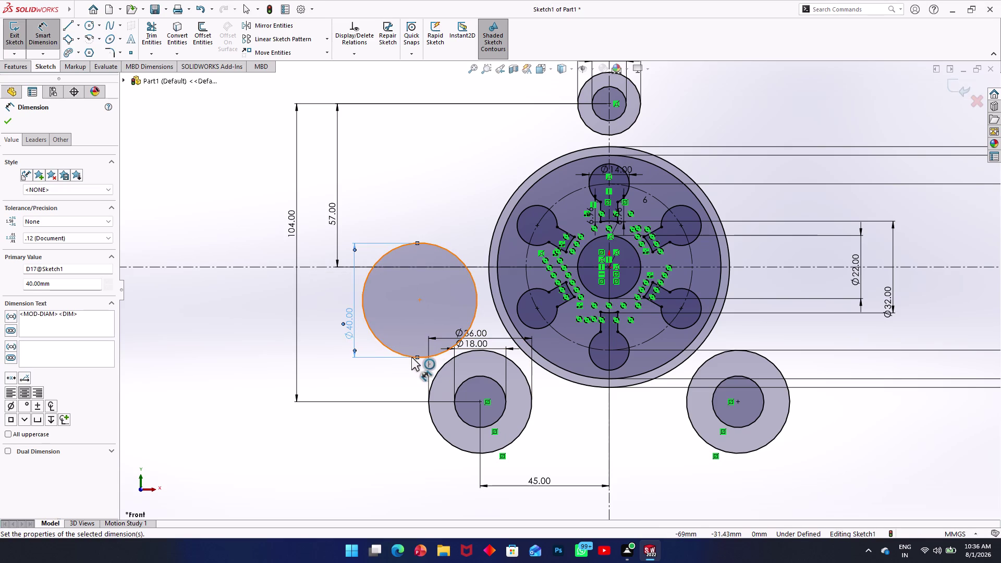
key(Escape)
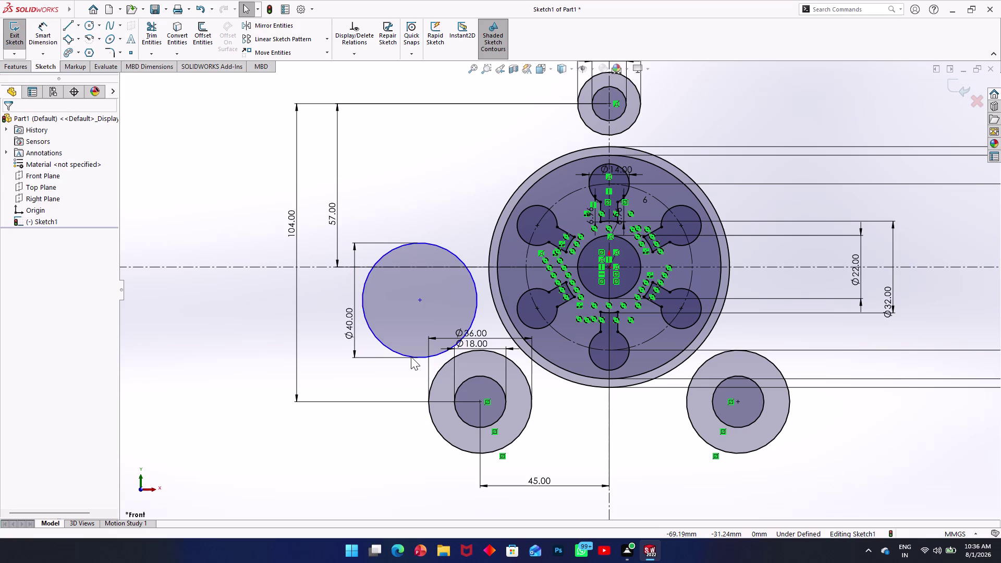
Make the 40 mm circle tangent to the lower-left boss outer circle.
click(411, 357)
click(438, 375)
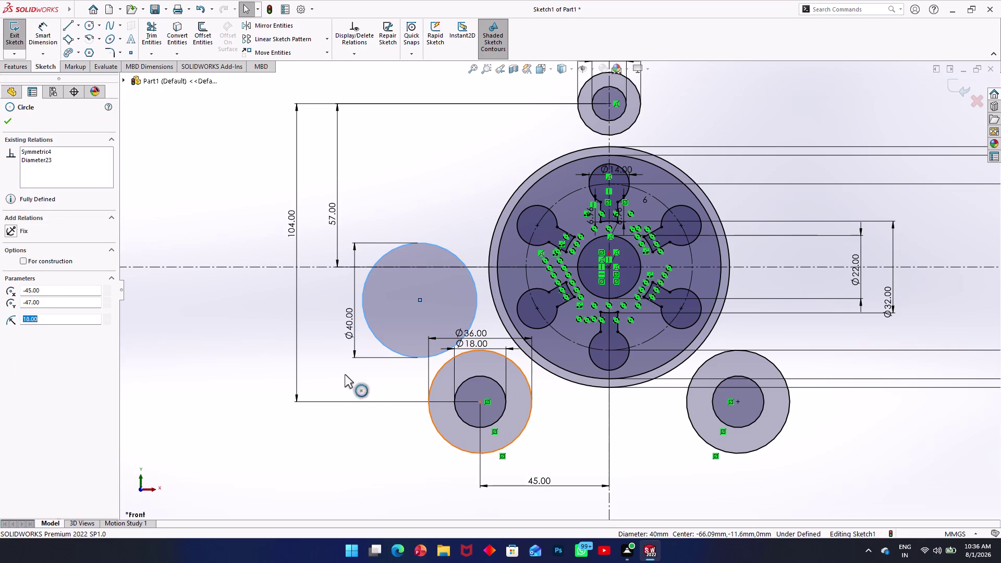
click(27, 298)
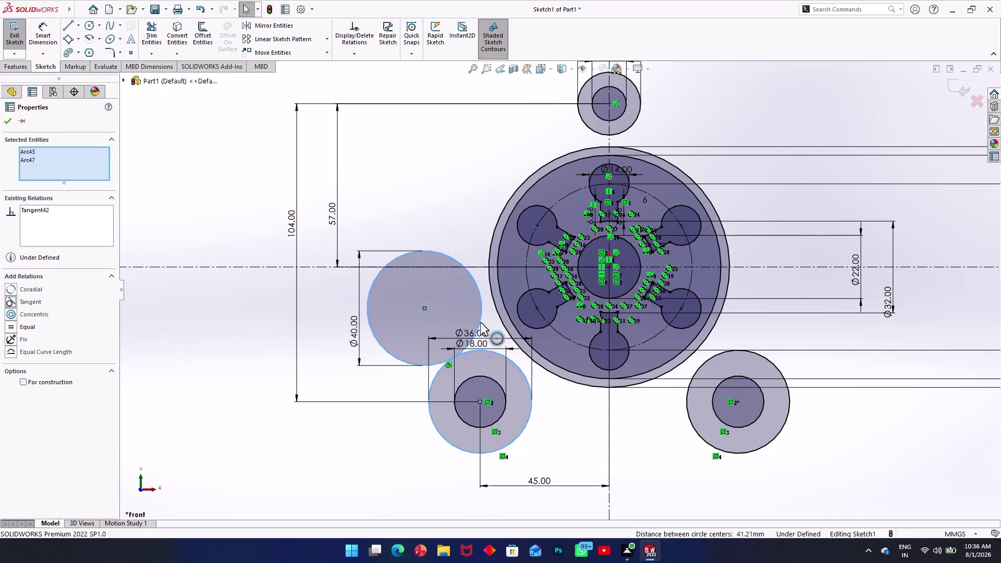
key(Escape)
key(Escape)
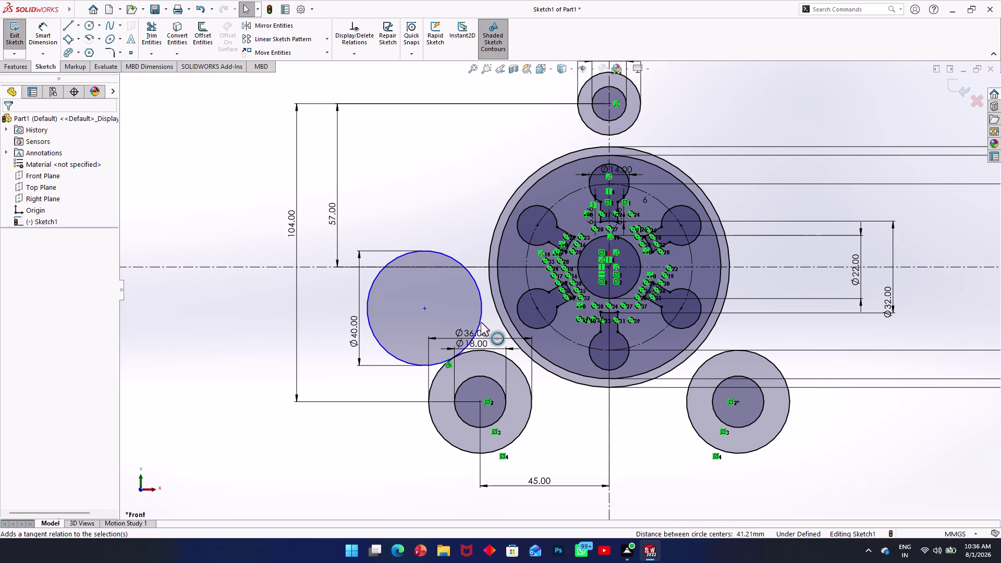
Make the 40 mm circle tangent to the hub's outer circle.
click(480, 321)
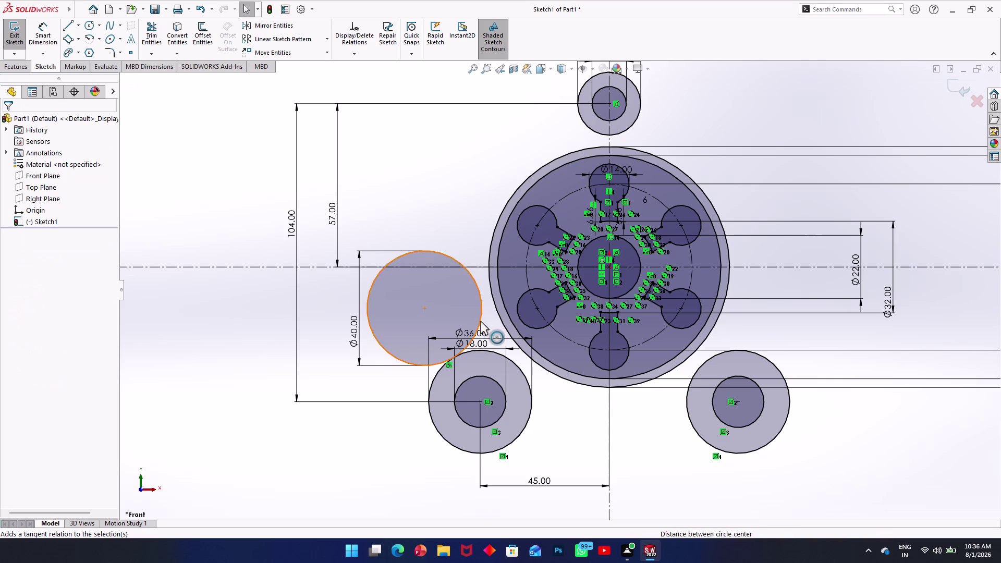
click(498, 319)
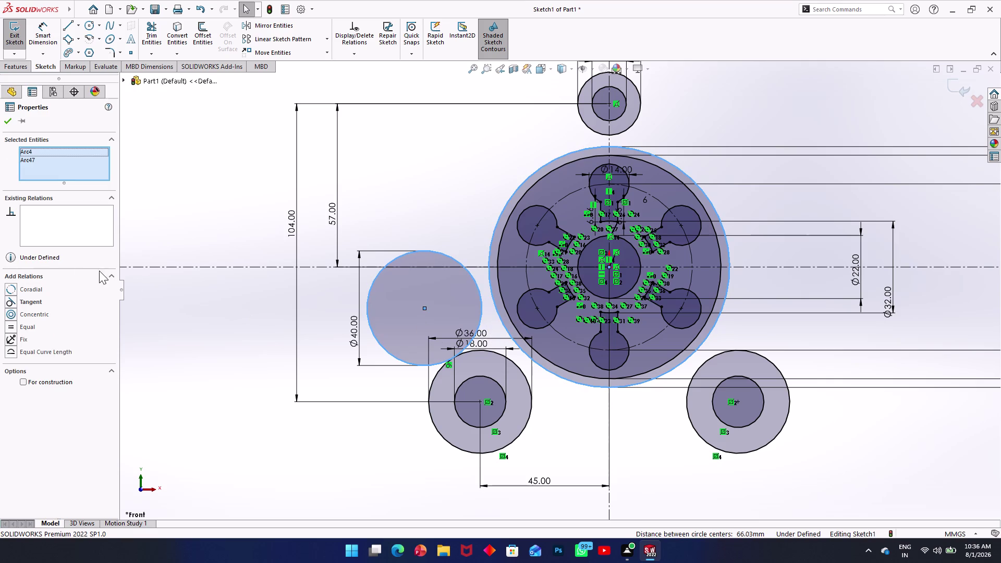
click(20, 299)
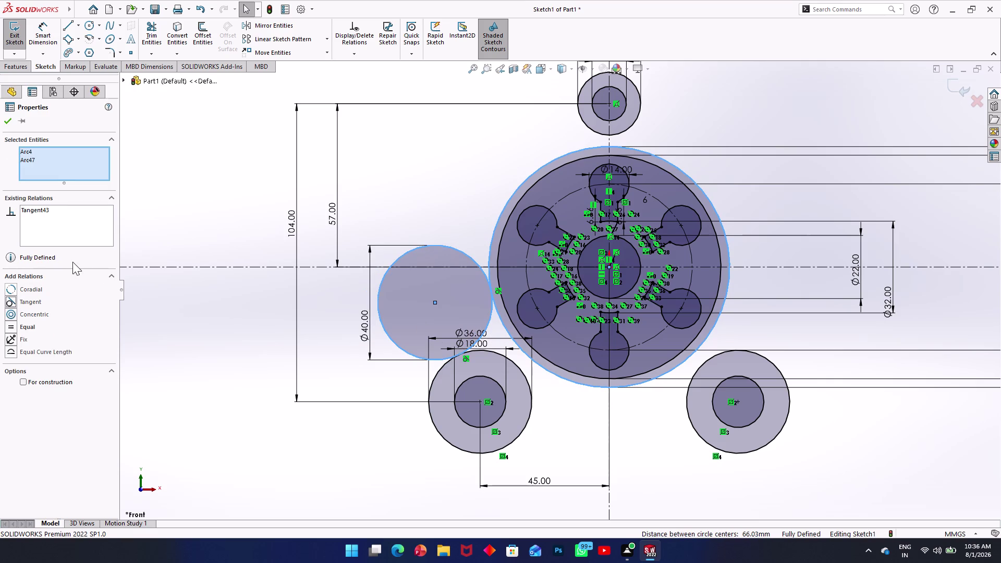
click(146, 37)
click(384, 331)
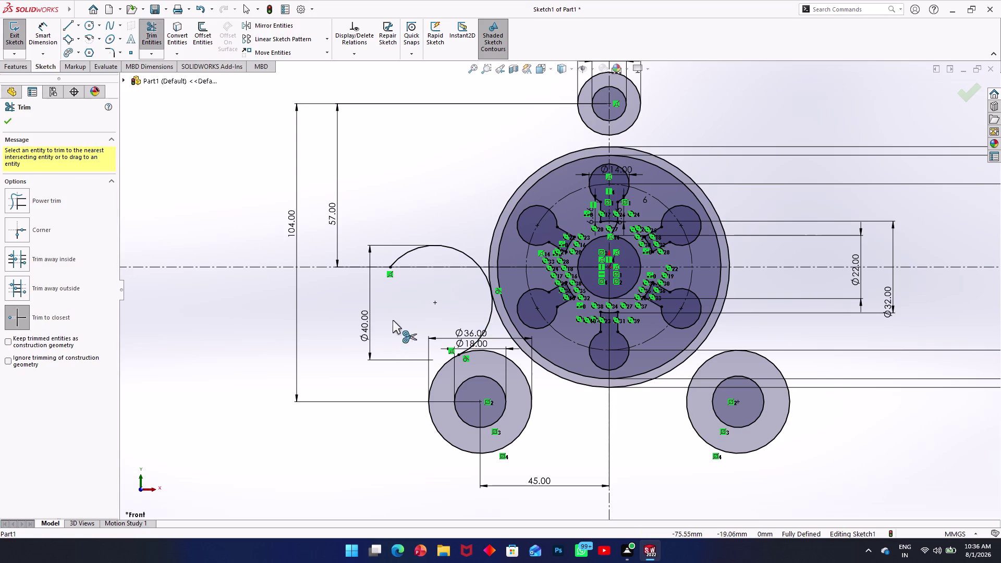
Trim the unwanted portions of the 40 mm circle, leaving the connecting arc.
click(447, 247)
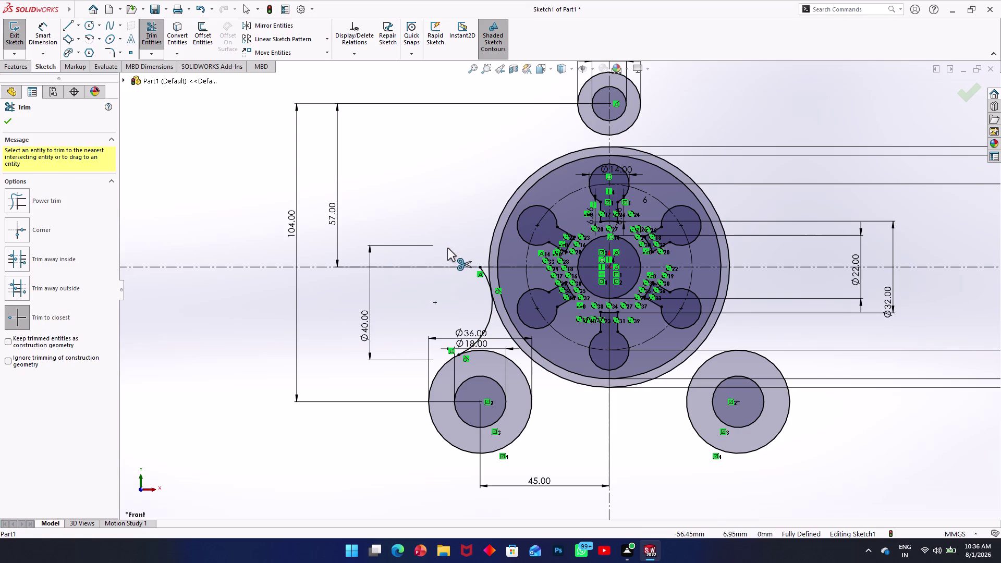
click(485, 276)
scroll(up, 3)
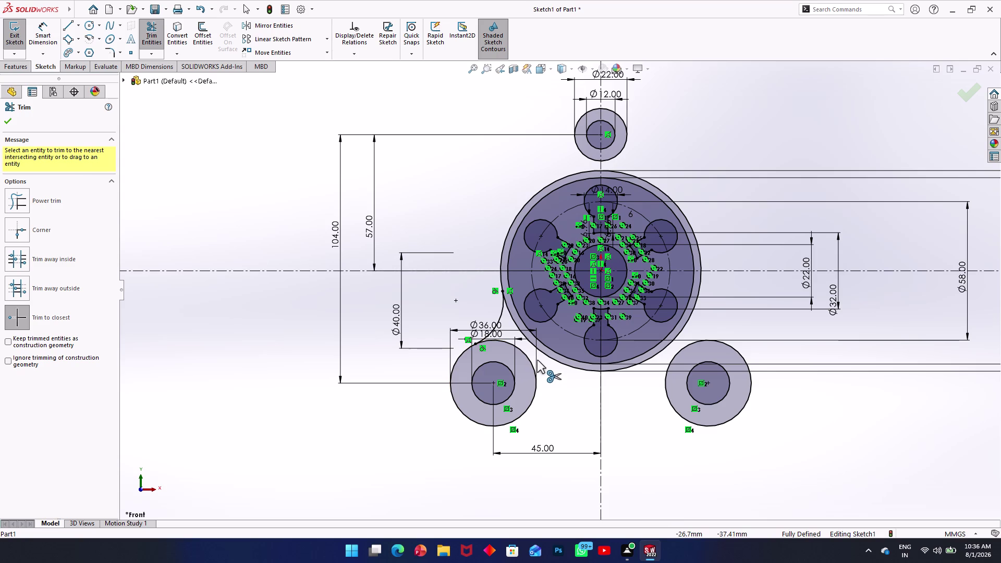
key(Escape)
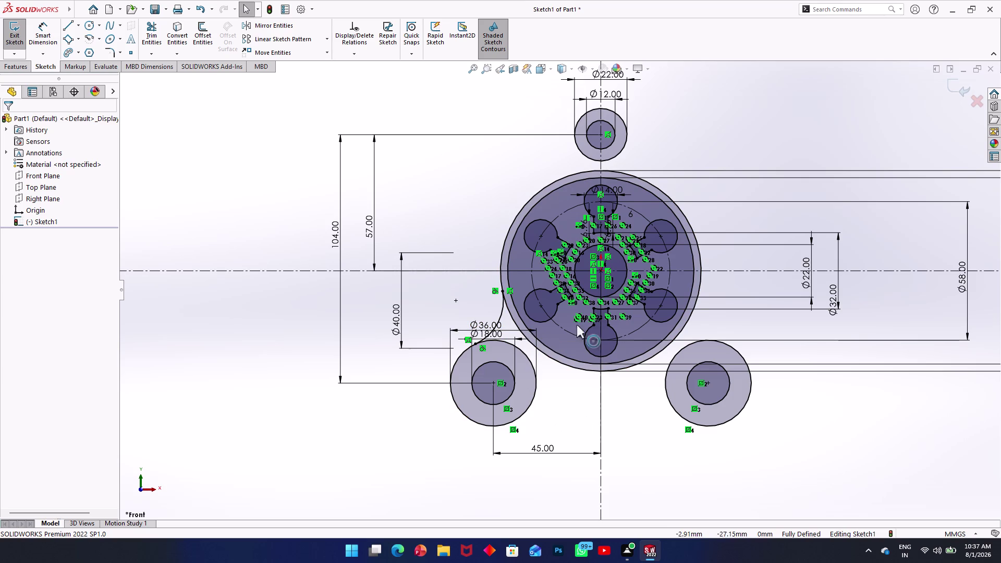
scroll(up, 3)
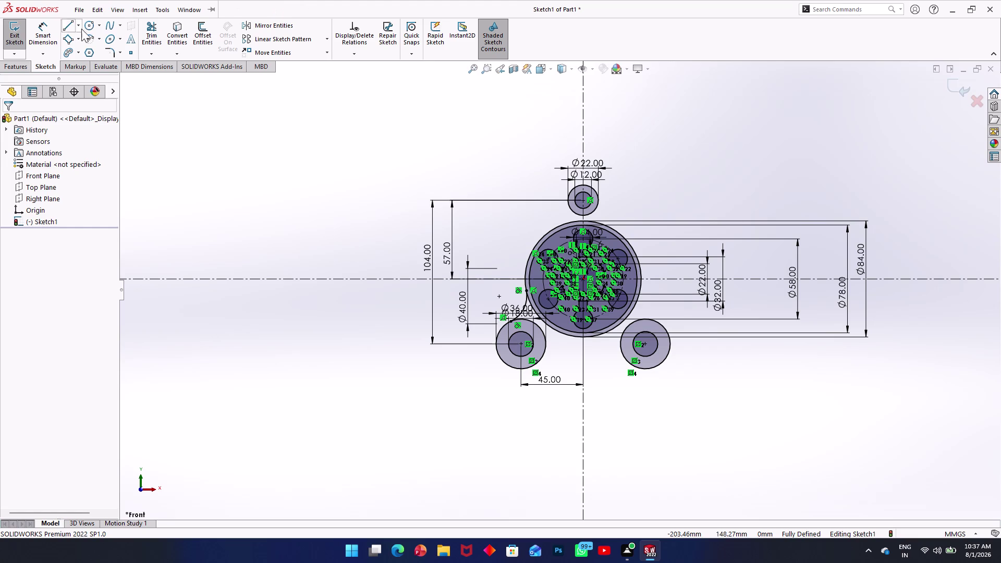
Draw a circle left of the top boss and dimension it to 84 mm.
click(87, 28)
scroll(down, 3)
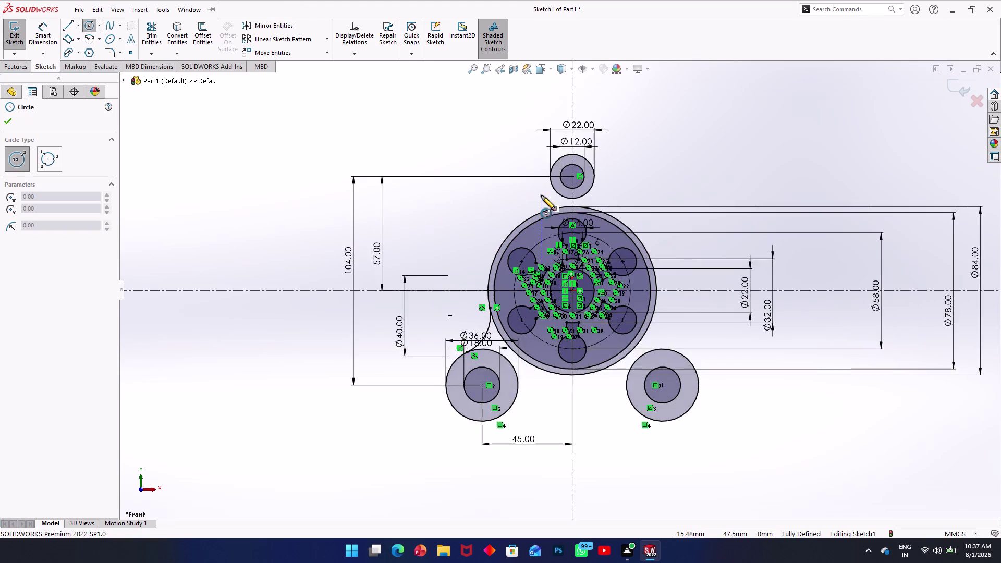
scroll(down, 3)
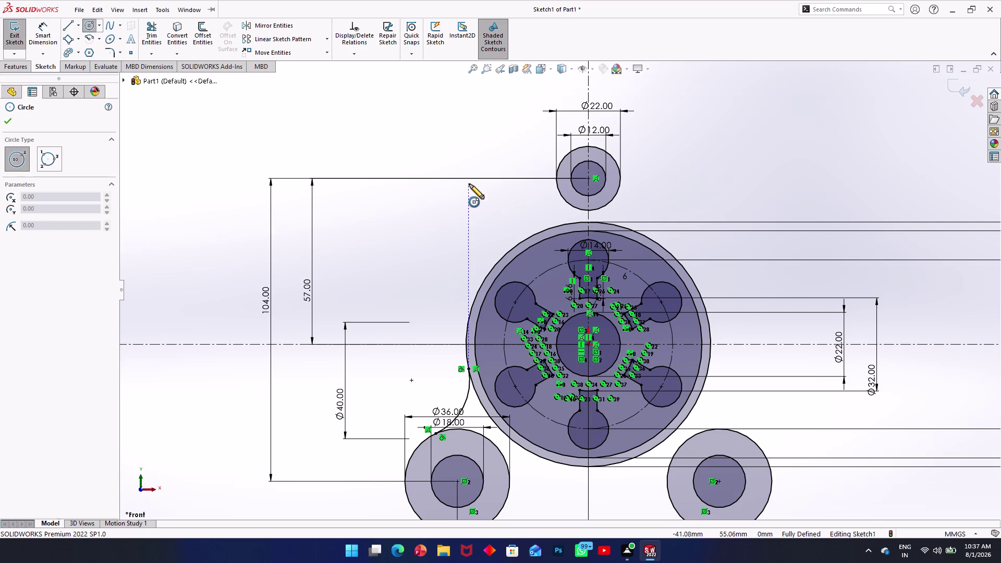
click(470, 180)
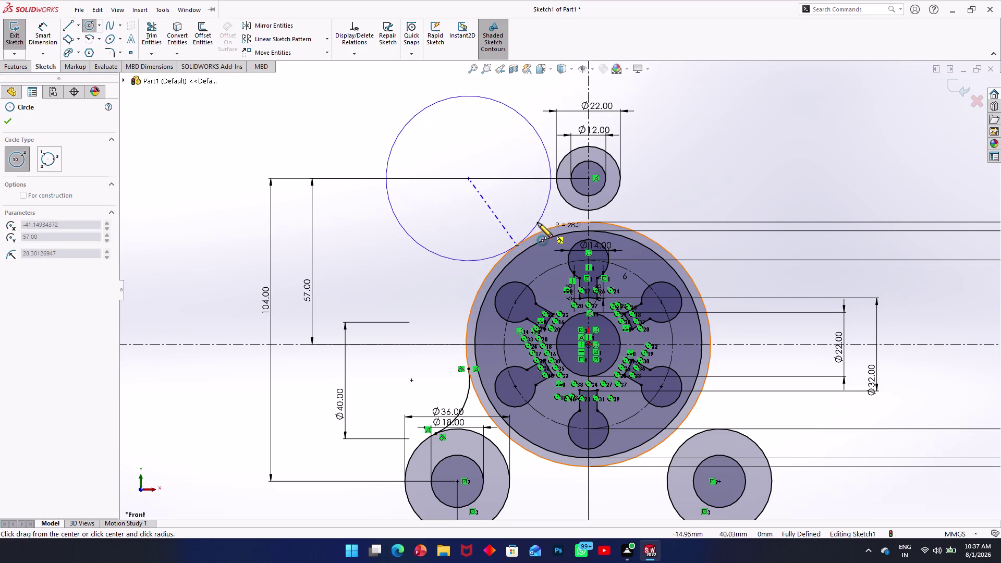
click(532, 220)
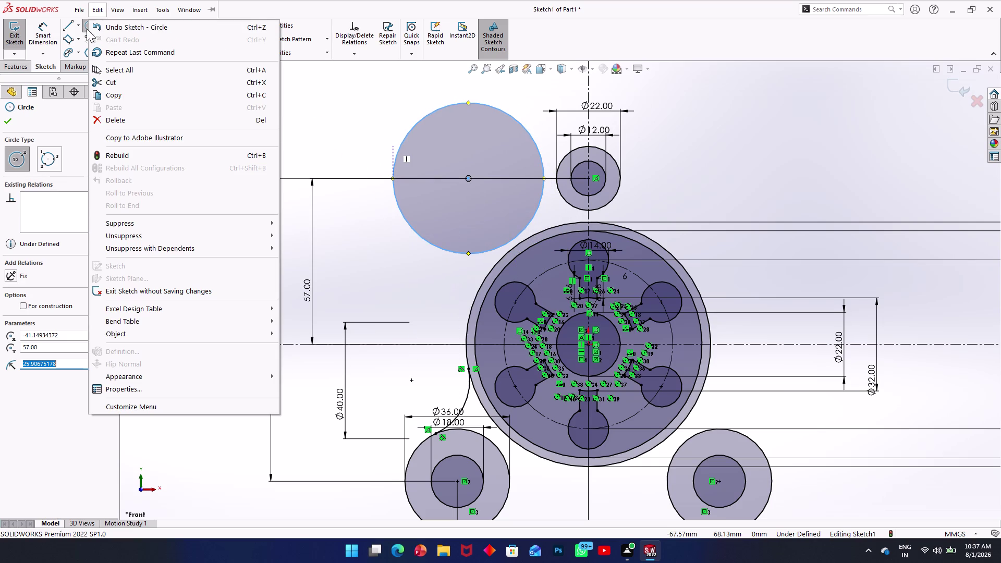
click(44, 32)
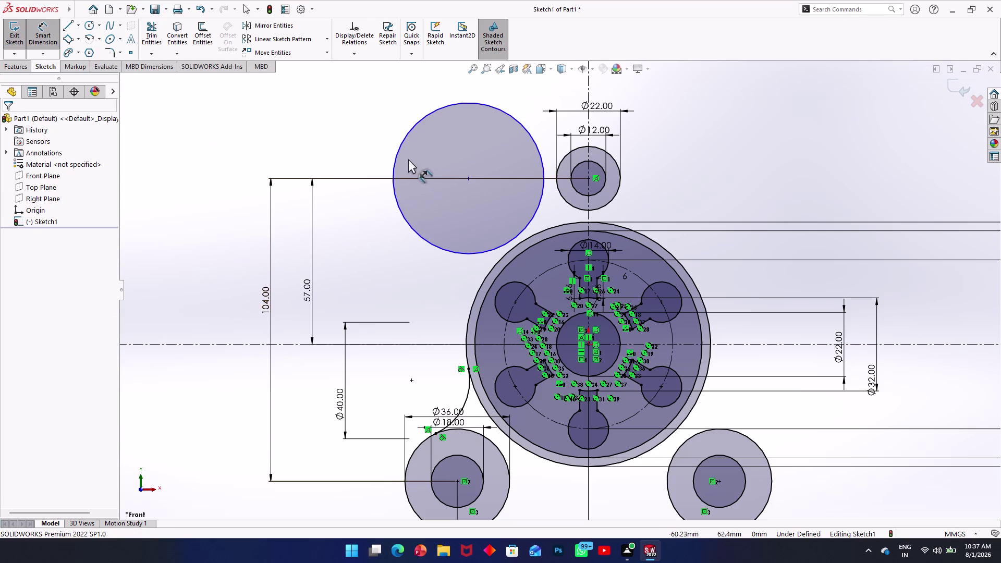
click(401, 144)
click(354, 147)
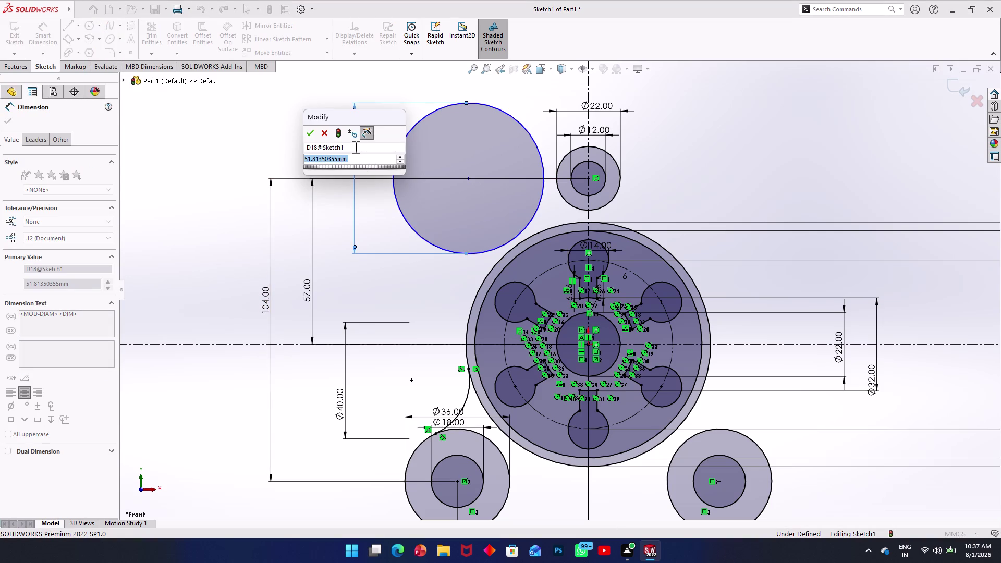
text(84)
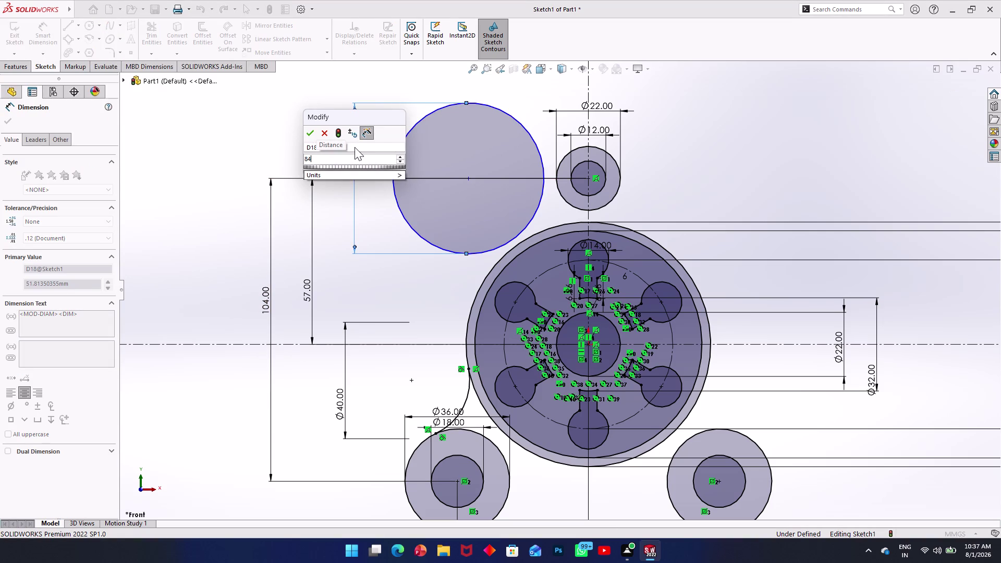
key(Return)
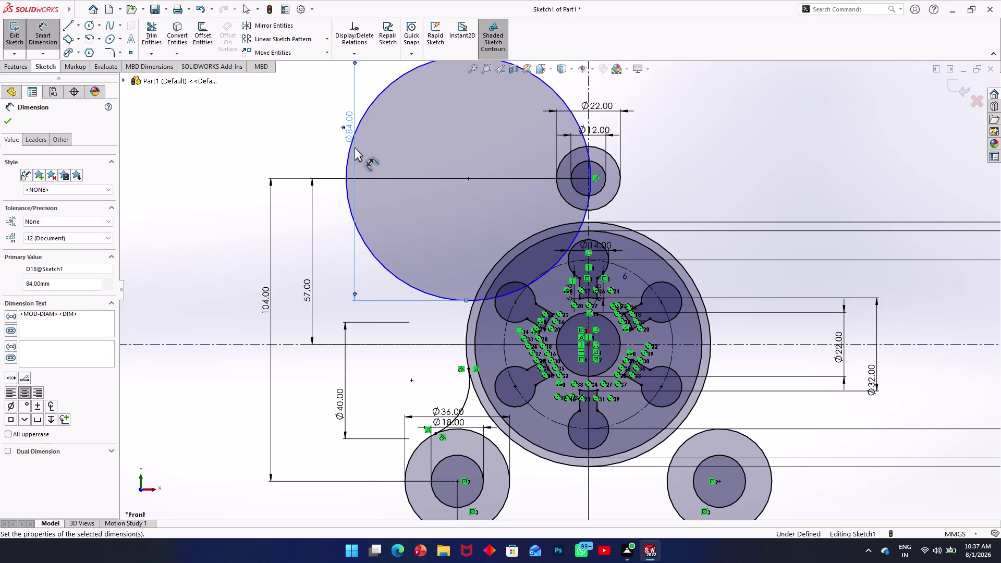
Change the circle's diameter to 73 mm and drag it toward the hub.
double_click(352, 127)
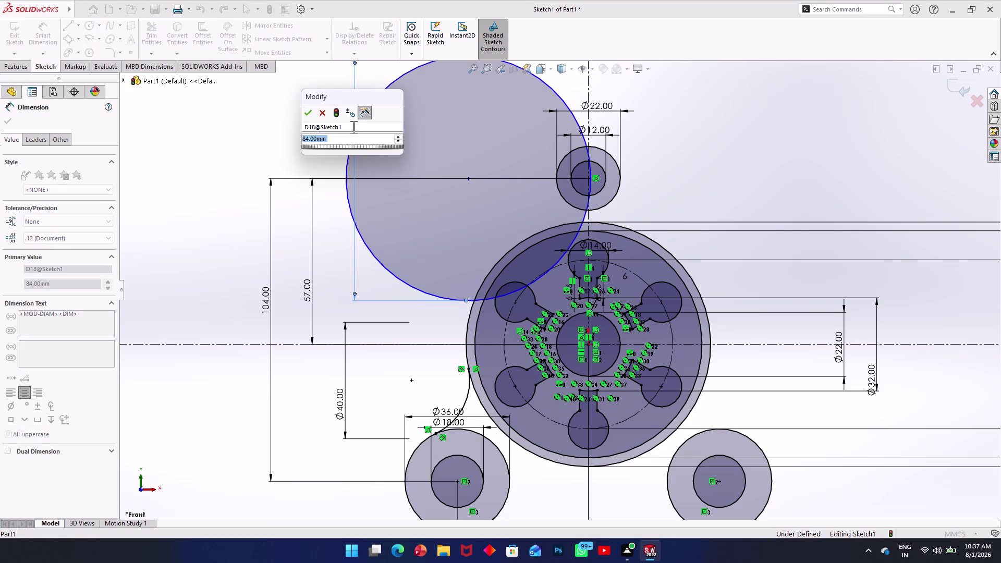
key(7)
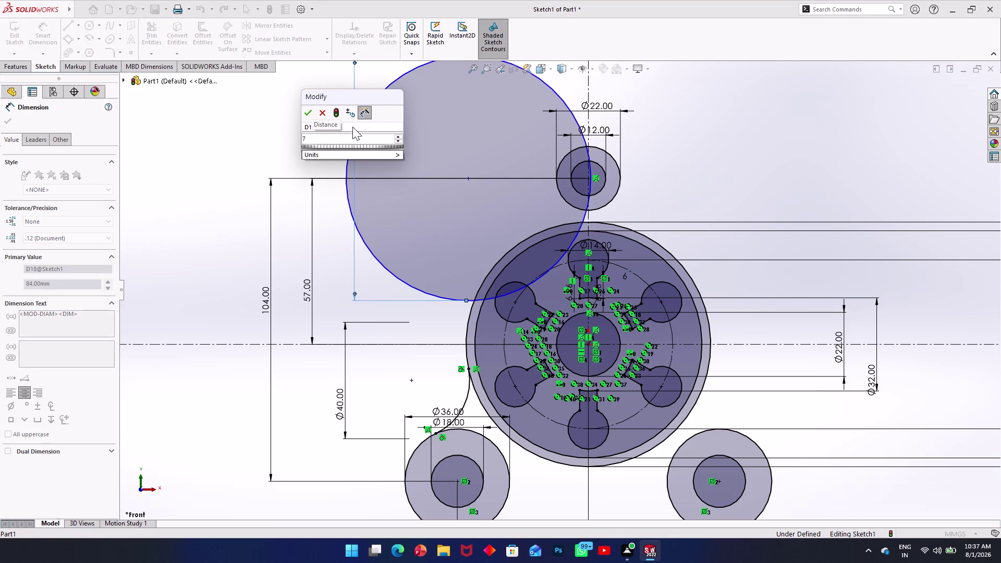
key(6)
key(BackSpace)
key(3)
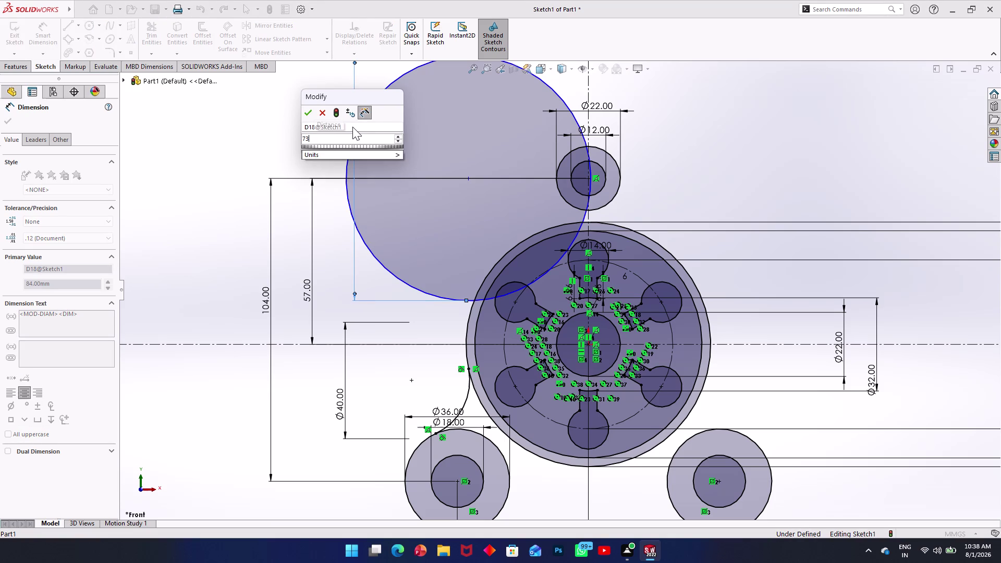
key(Return)
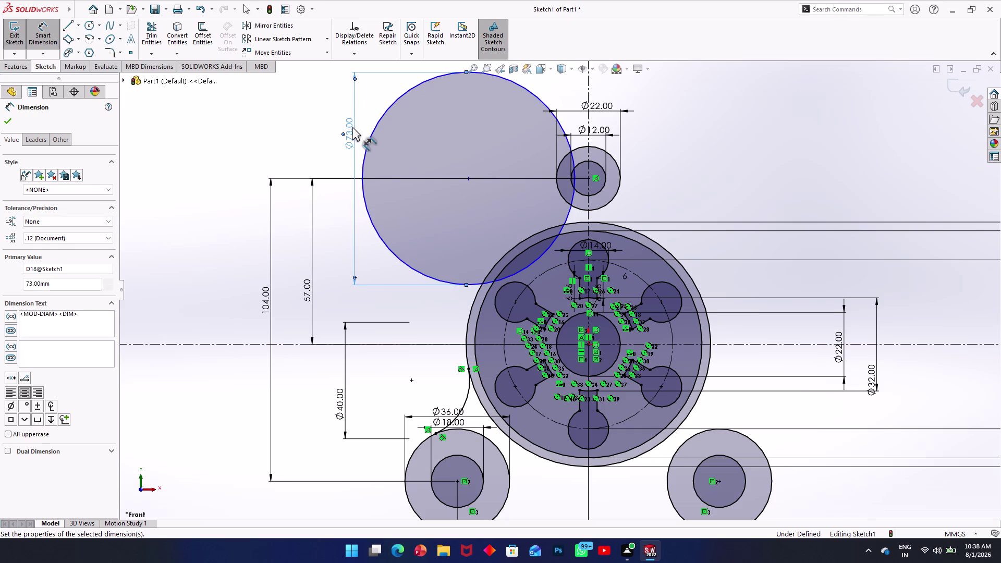
key(Escape)
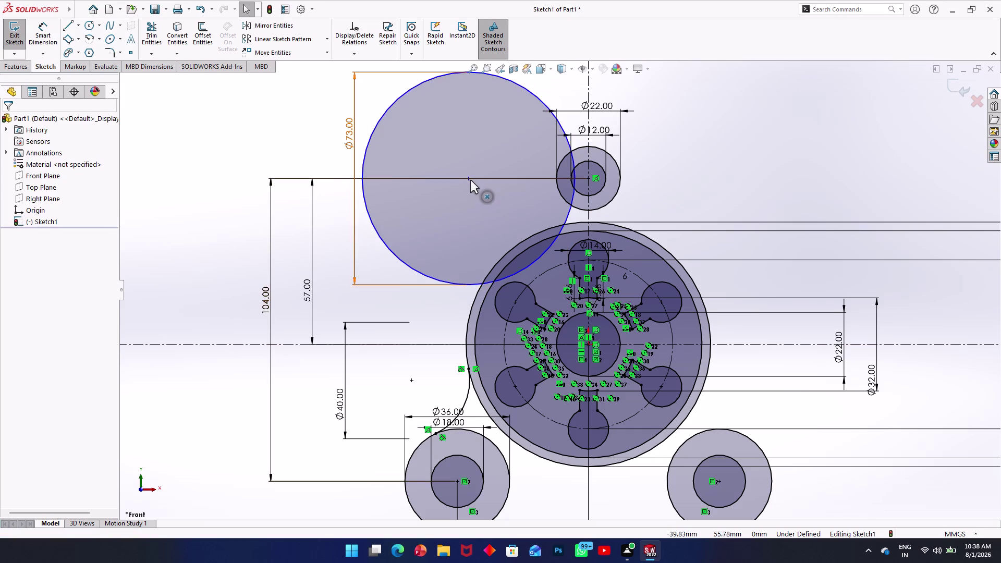
drag(467, 179, 547, 254)
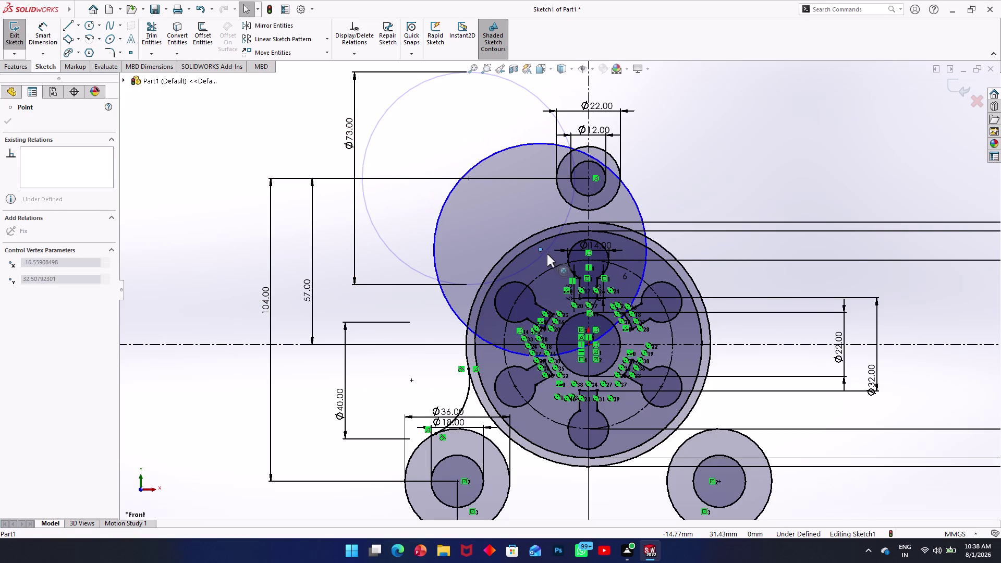
Drag the 73 mm circle further over the hub and clear the selection.
drag(546, 254, 570, 257)
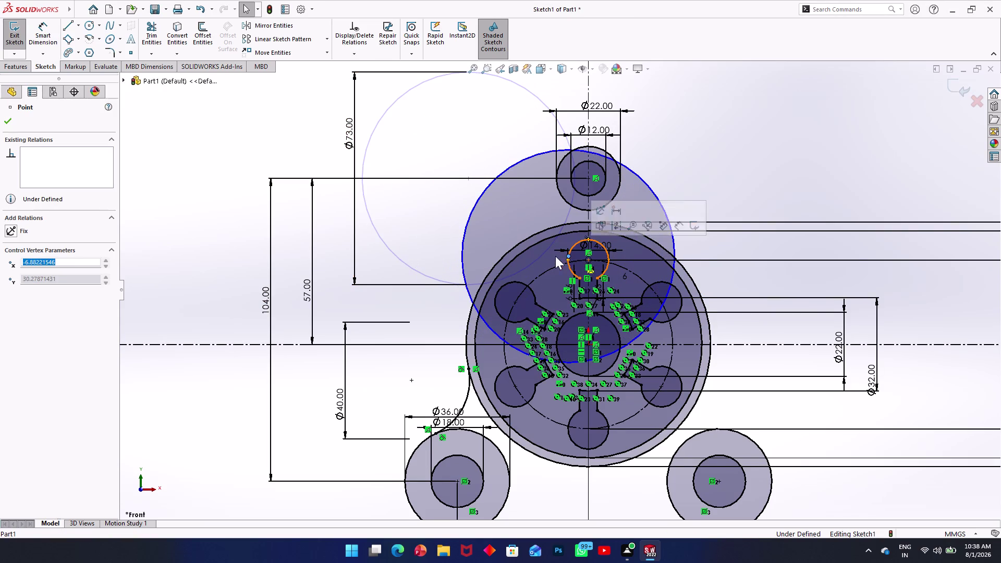
key(Escape)
key(Escape)
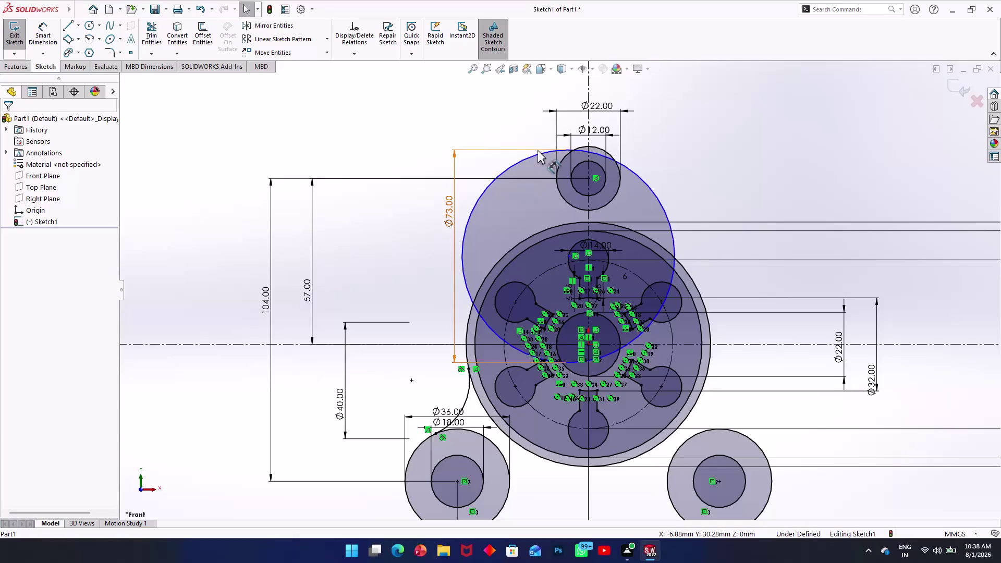
key(Escape)
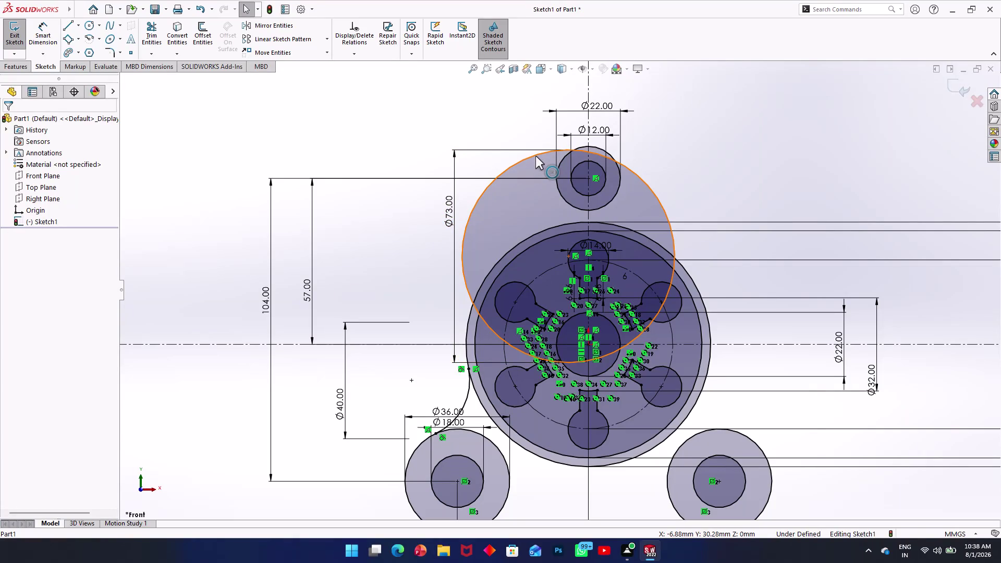
Select the 73 mm circle with the top boss's outer circle and apply a relation.
click(536, 155)
click(585, 143)
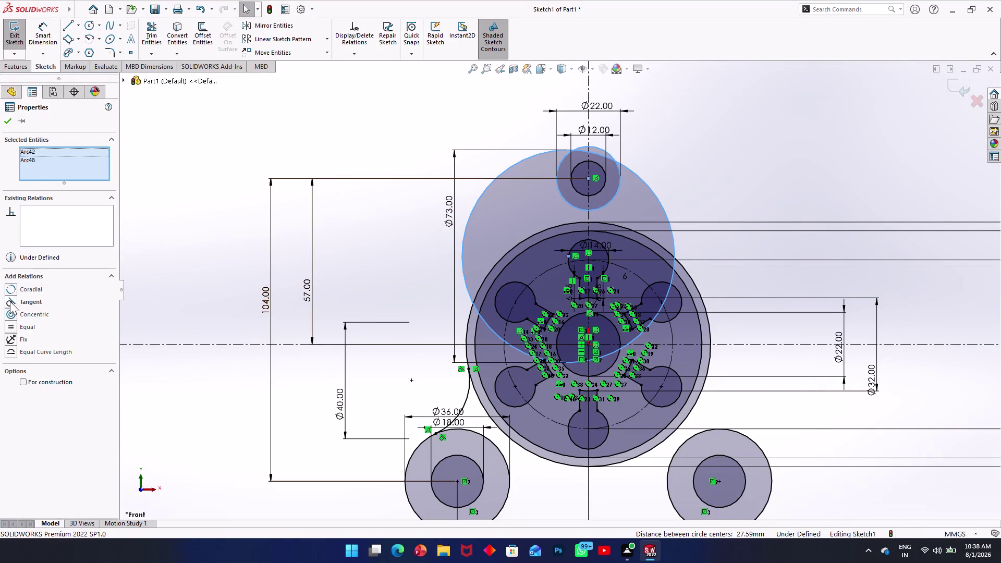
click(10, 302)
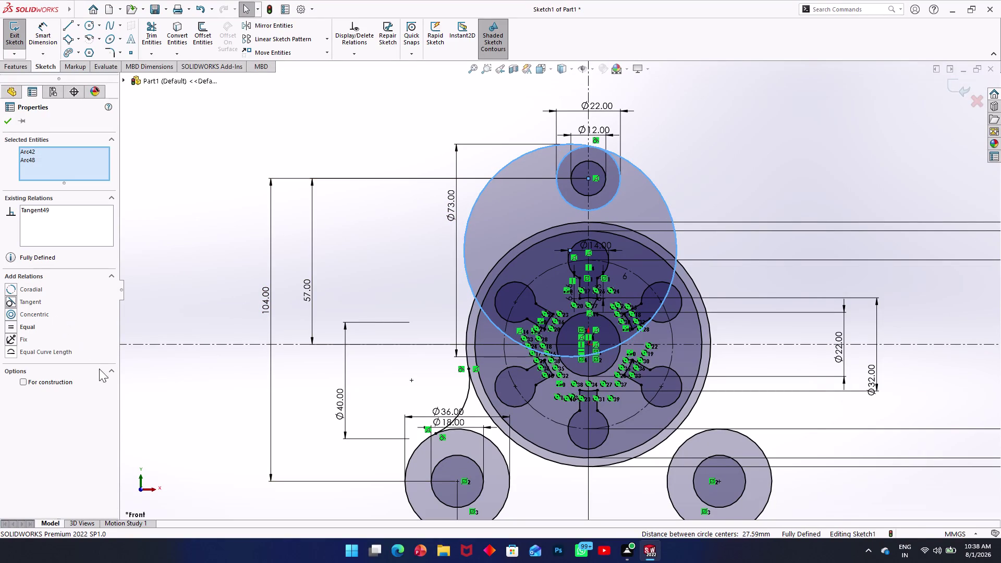
key(Escape)
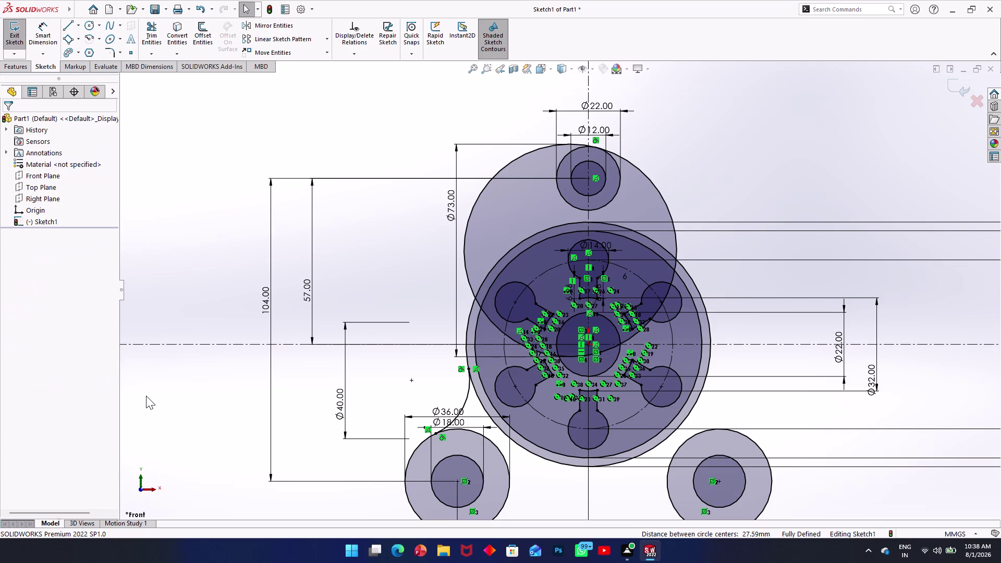
Make the 73 mm circle tangent to the hub, then undo the over-defining relation.
click(471, 290)
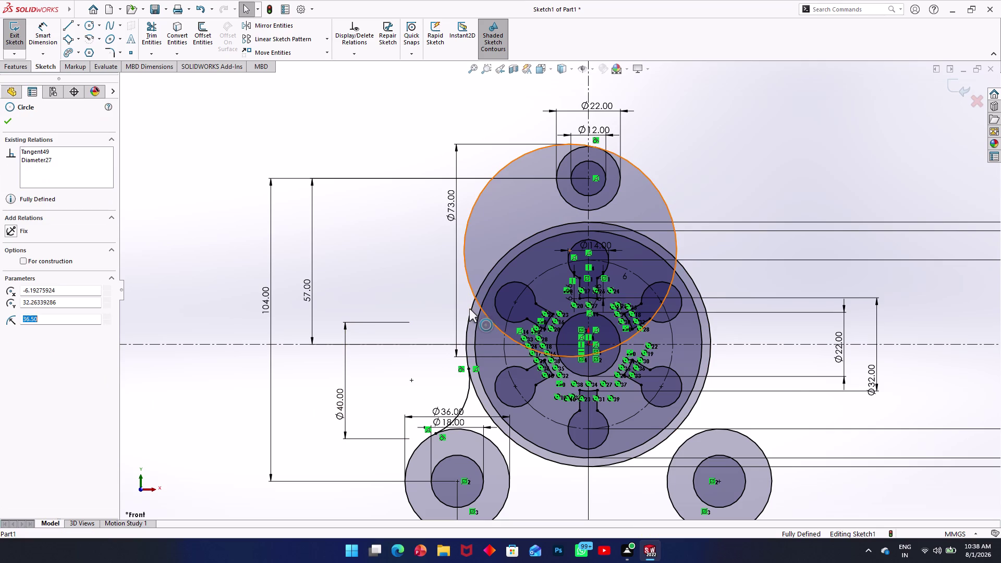
click(469, 309)
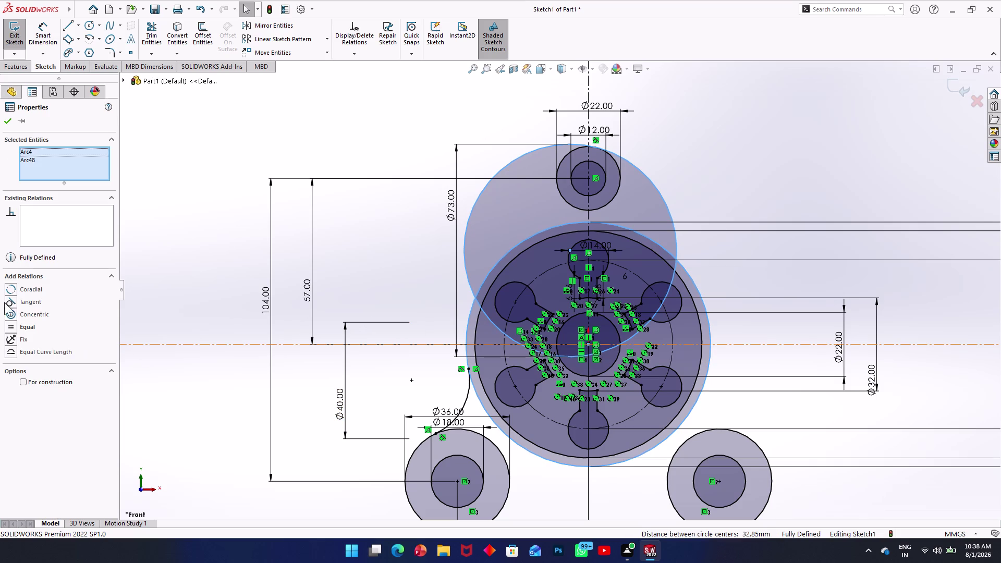
click(8, 298)
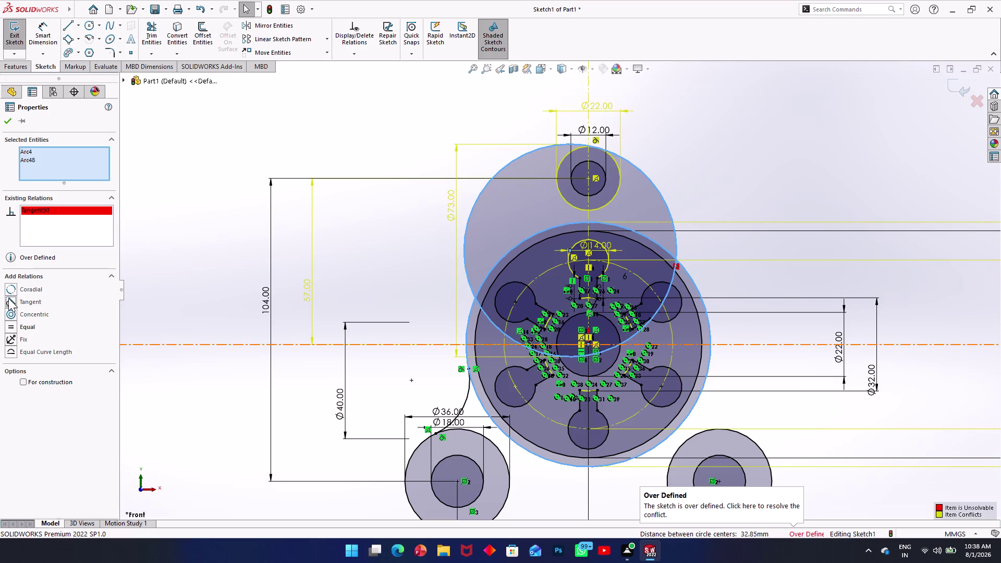
key(ctrl+z)
key(ctrl+z)
key(Escape)
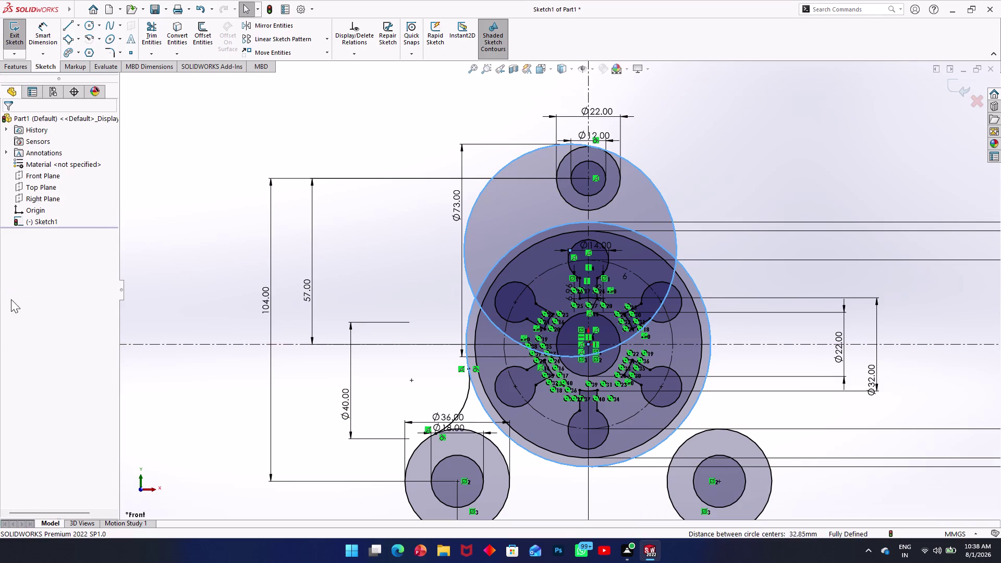
key(Escape)
key(Escape)
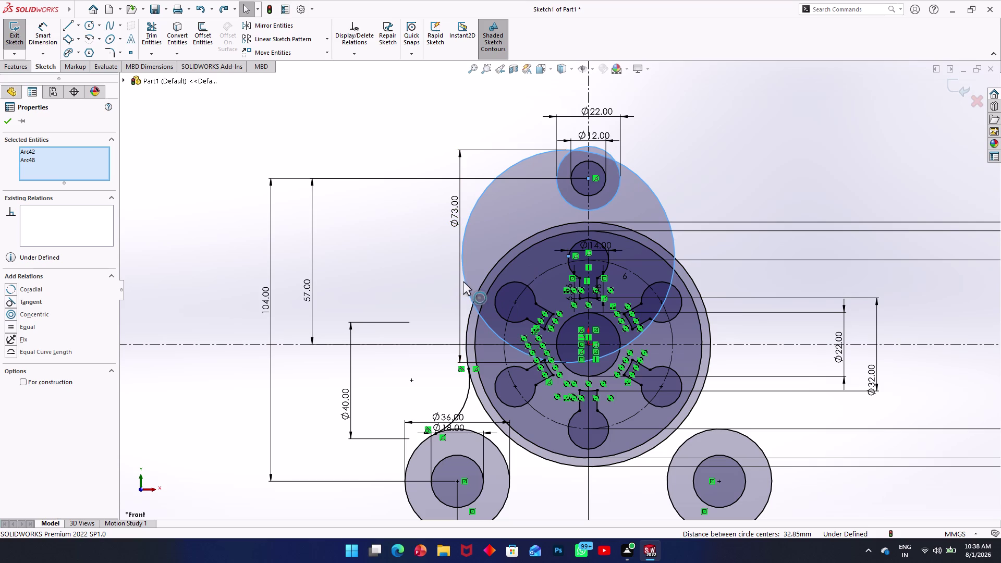
Reselect the 73 mm circle and outer hub circle and make them tangent again.
click(466, 284)
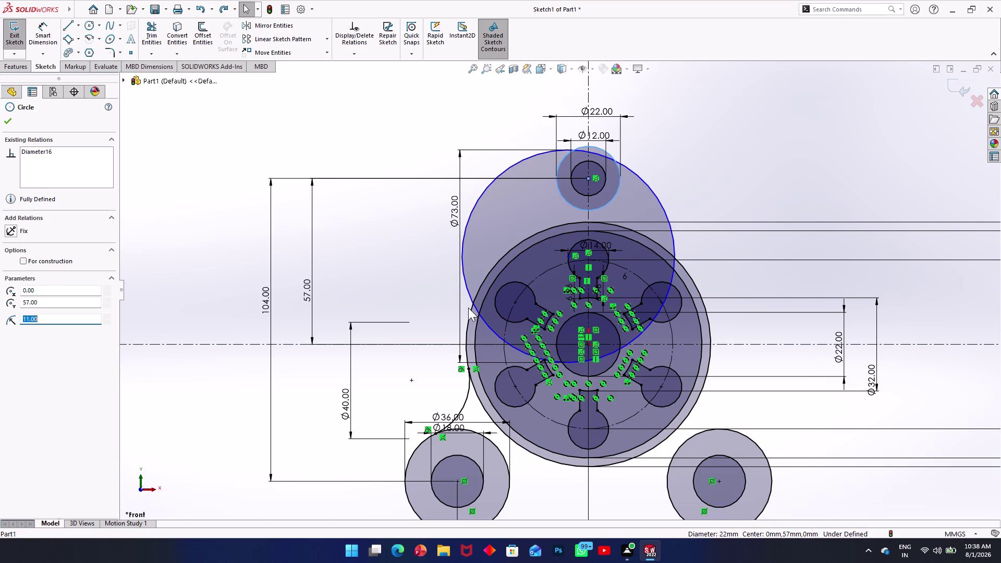
click(468, 308)
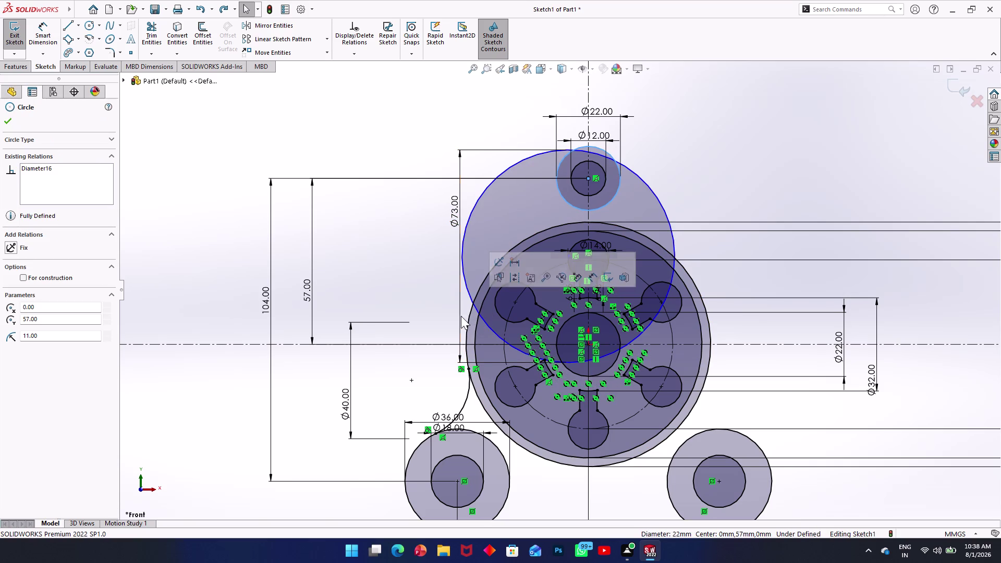
key(Escape)
key(Escape)
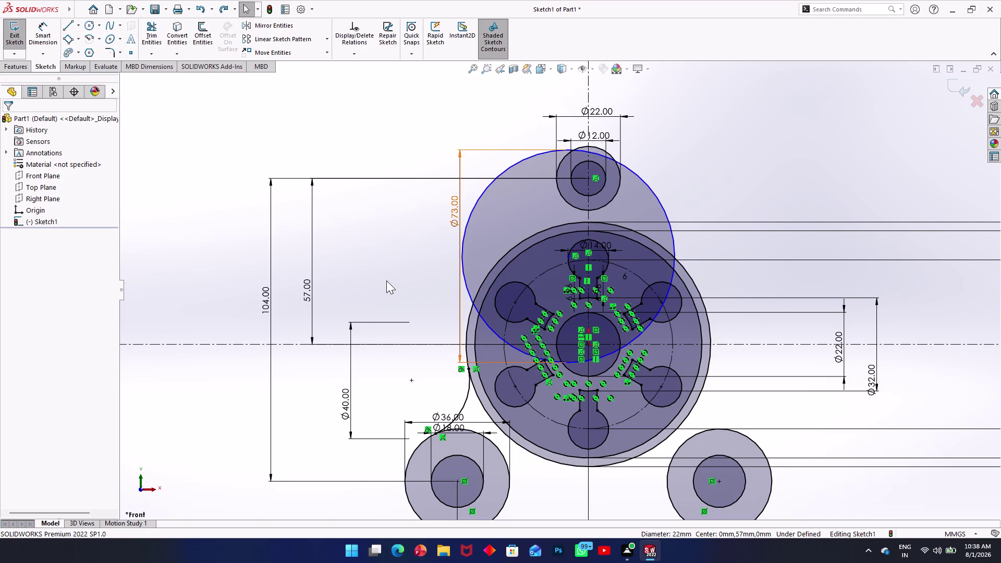
key(Escape)
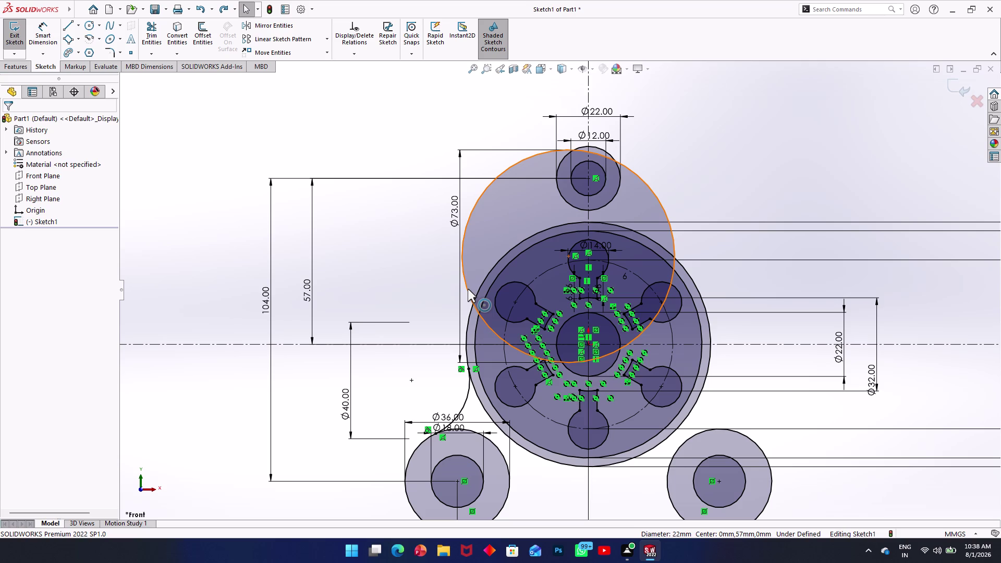
click(468, 288)
click(471, 310)
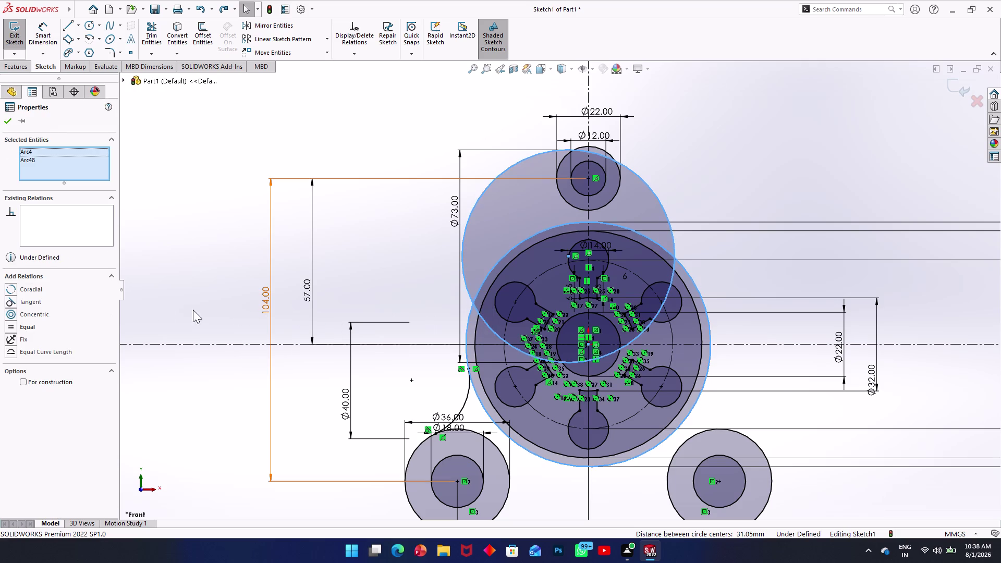
click(10, 295)
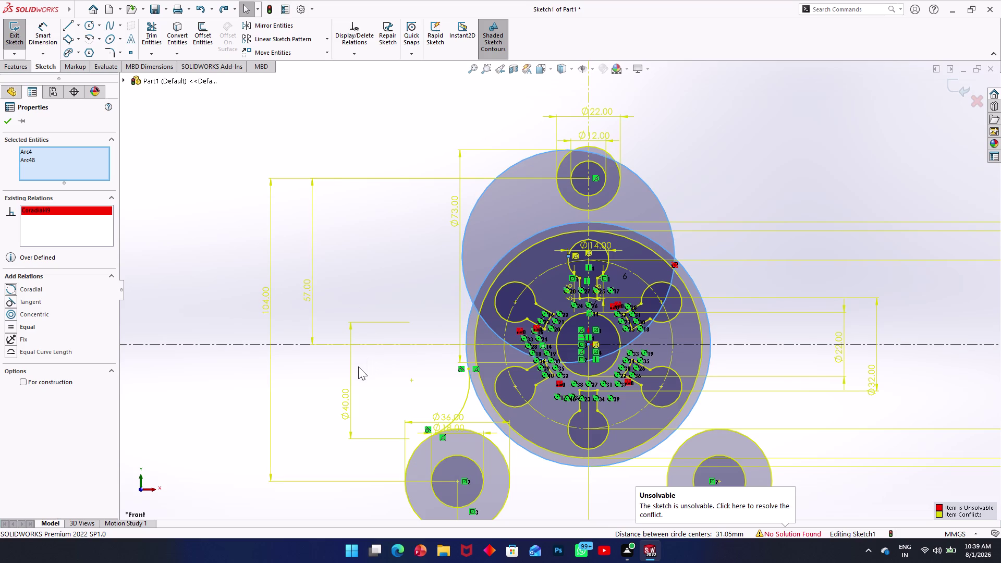
click(351, 383)
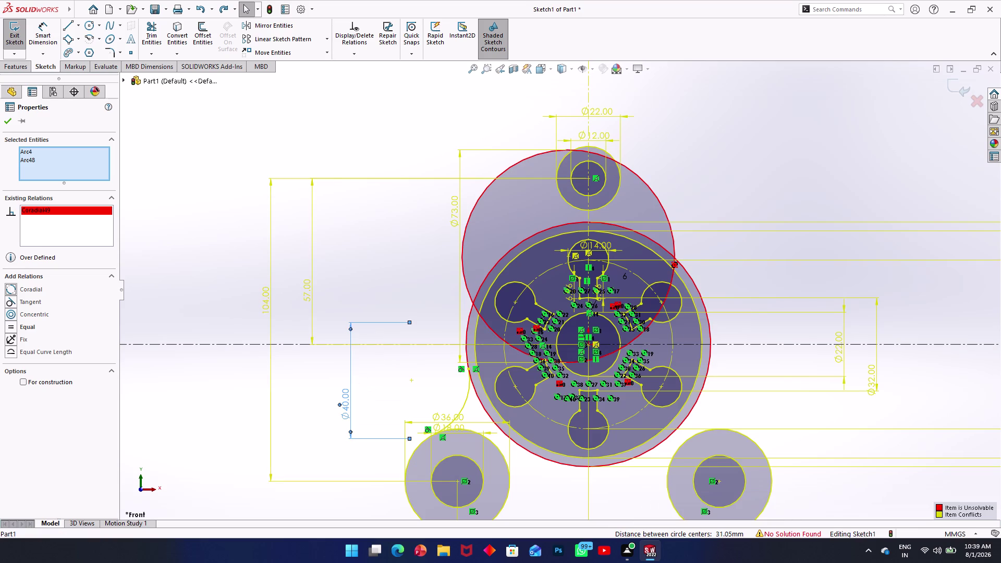
key(Delete)
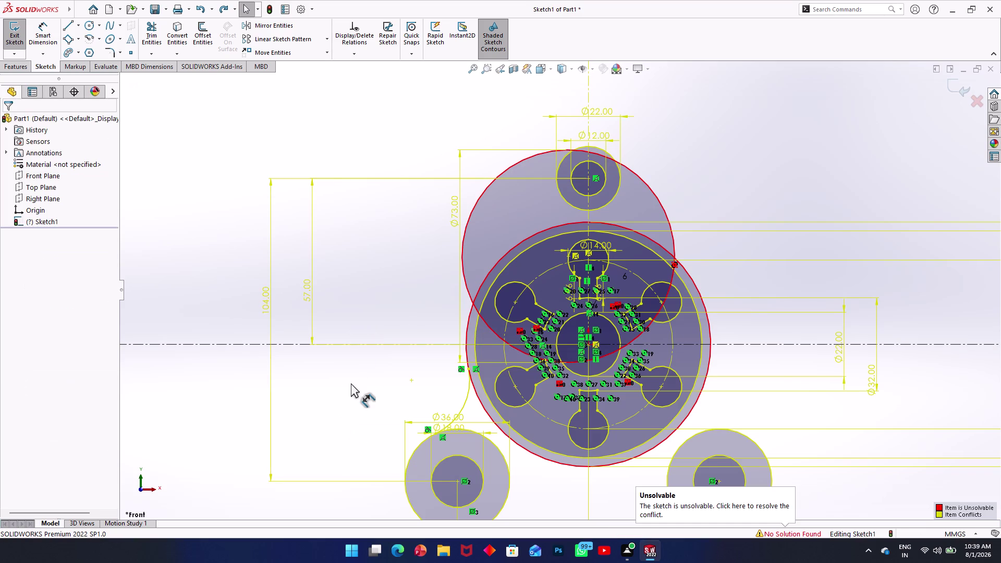
key(ctrl+z)
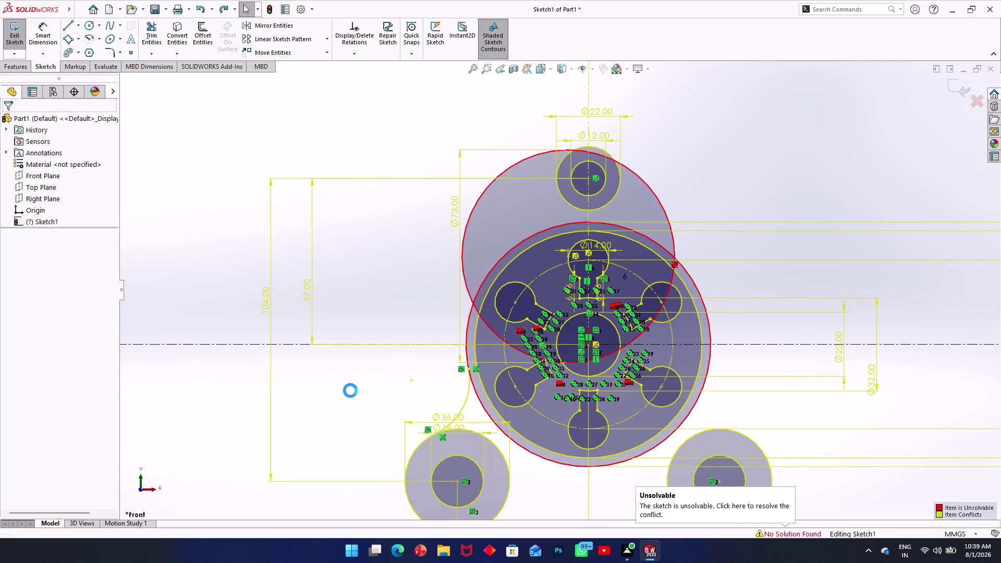
key(ctrl+z)
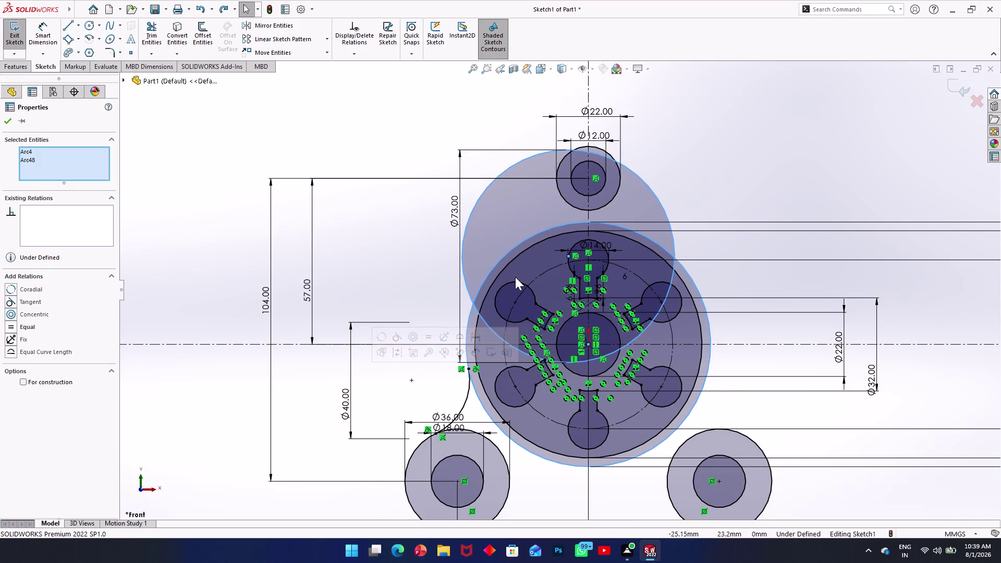
Make the 73 mm circle tangent to the top 22 mm boss circle.
key(Escape)
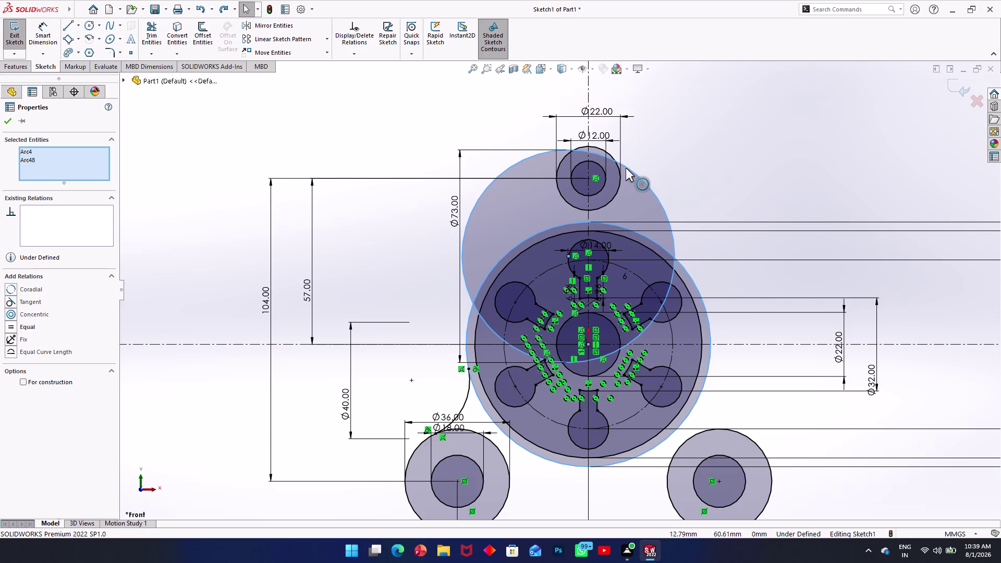
key(Escape)
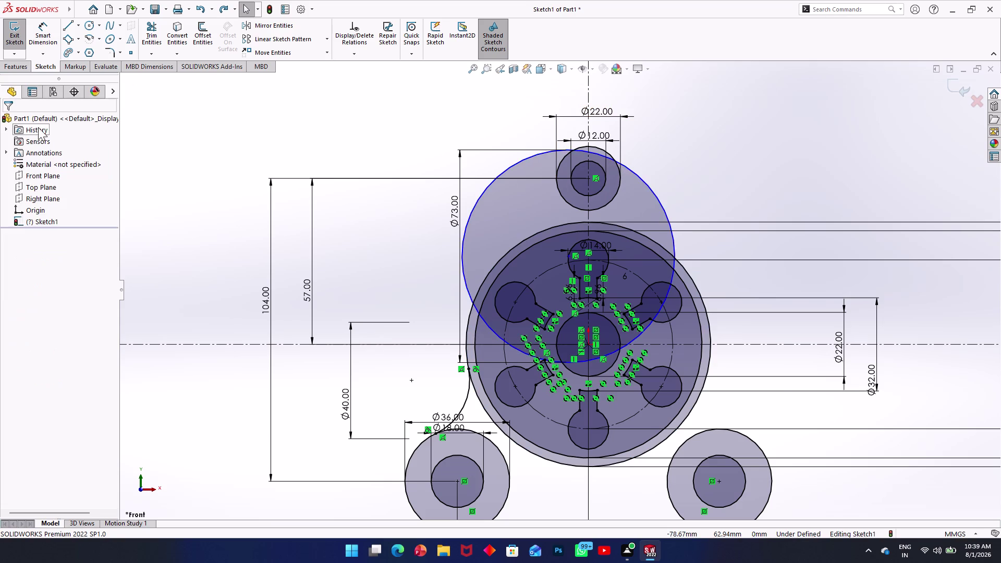
click(640, 180)
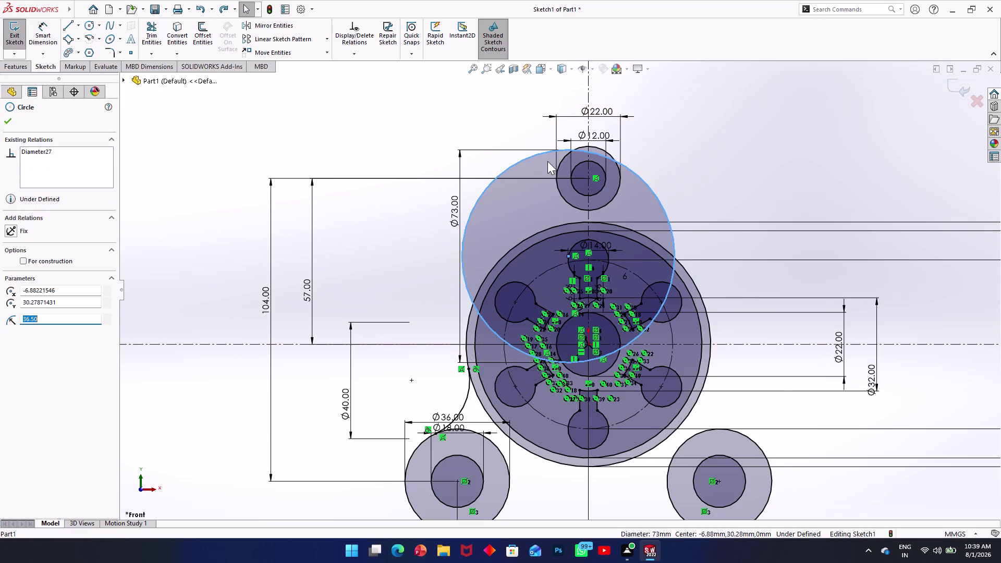
click(561, 163)
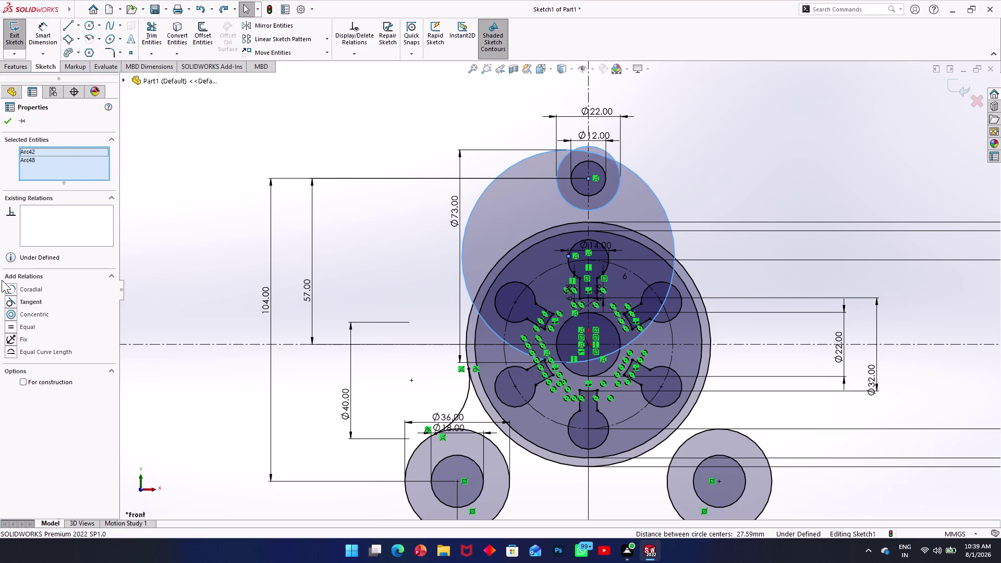
click(11, 300)
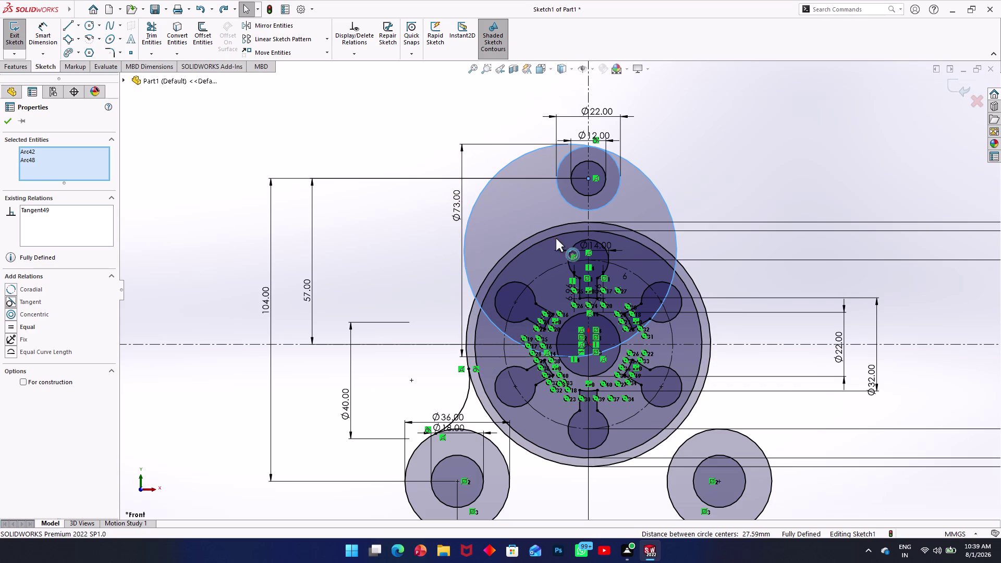
Test-drag the 73 mm circle, then select the 84 mm hub circle with it.
key(Escape)
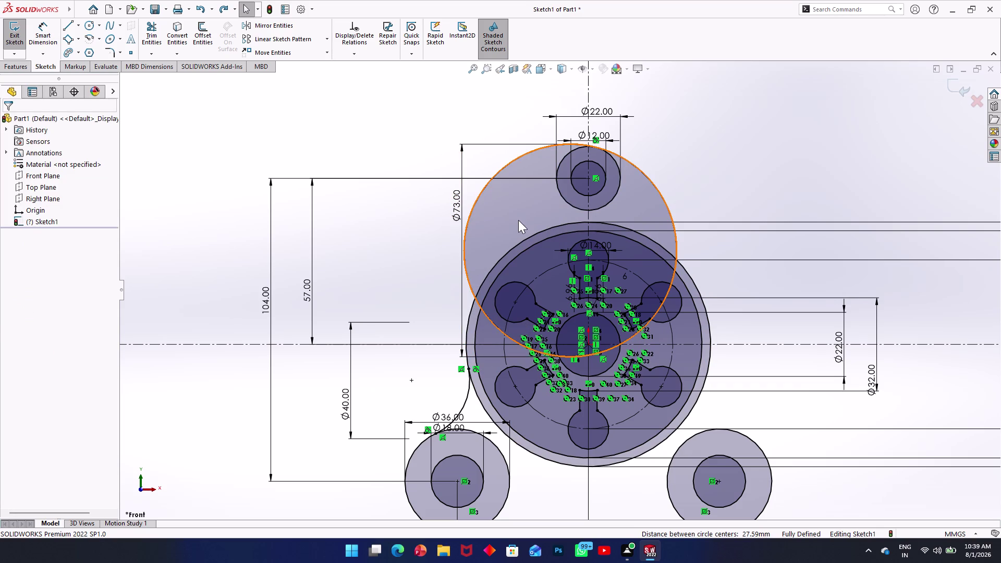
click(518, 220)
drag(511, 223, 549, 222)
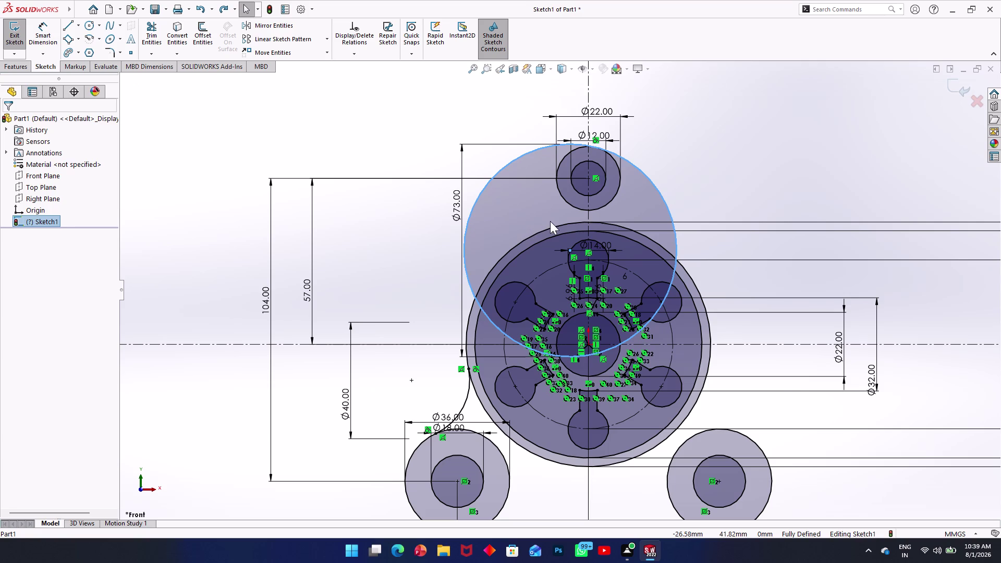
drag(548, 221, 586, 236)
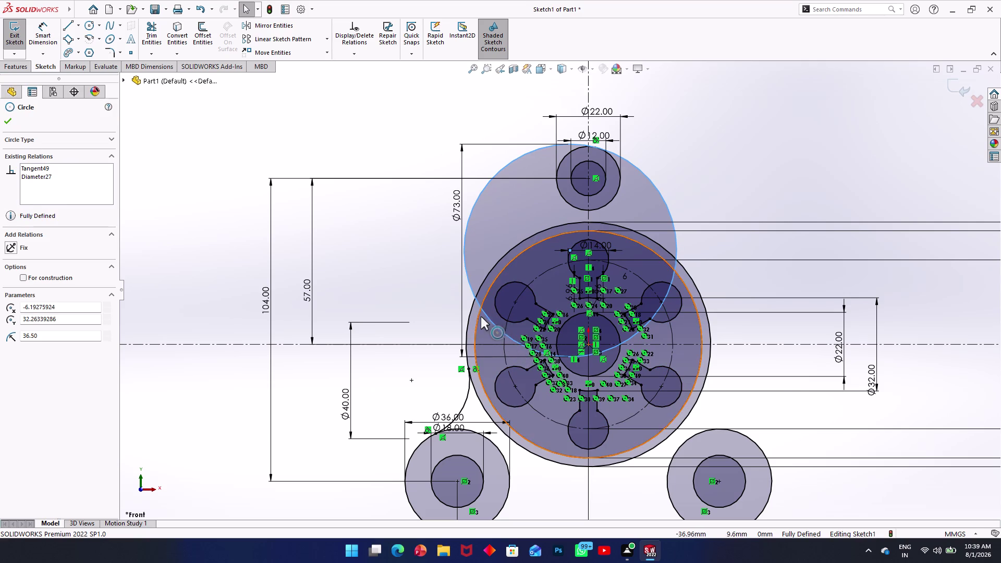
key(Escape)
drag(486, 314, 493, 321)
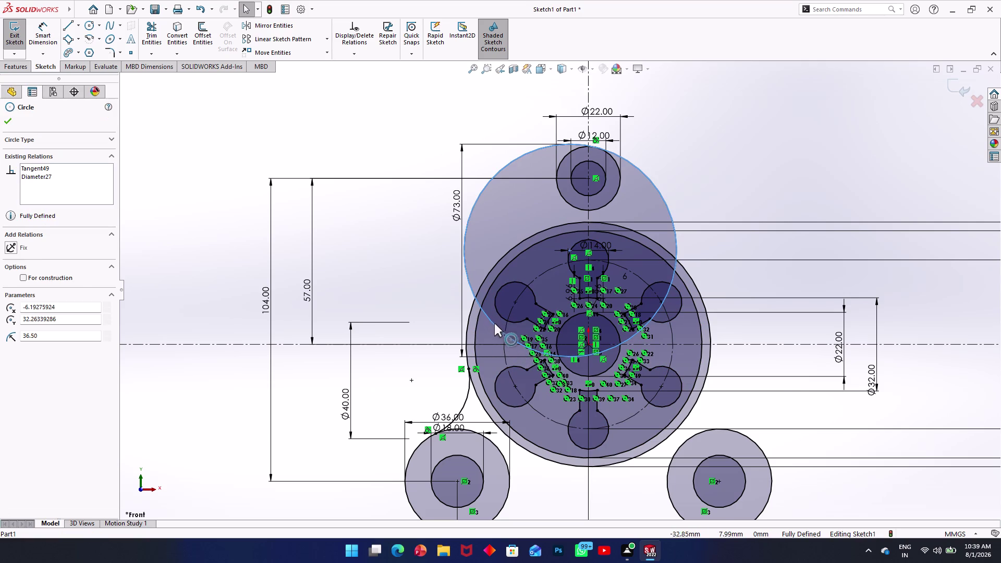
drag(493, 321, 501, 331)
click(473, 271)
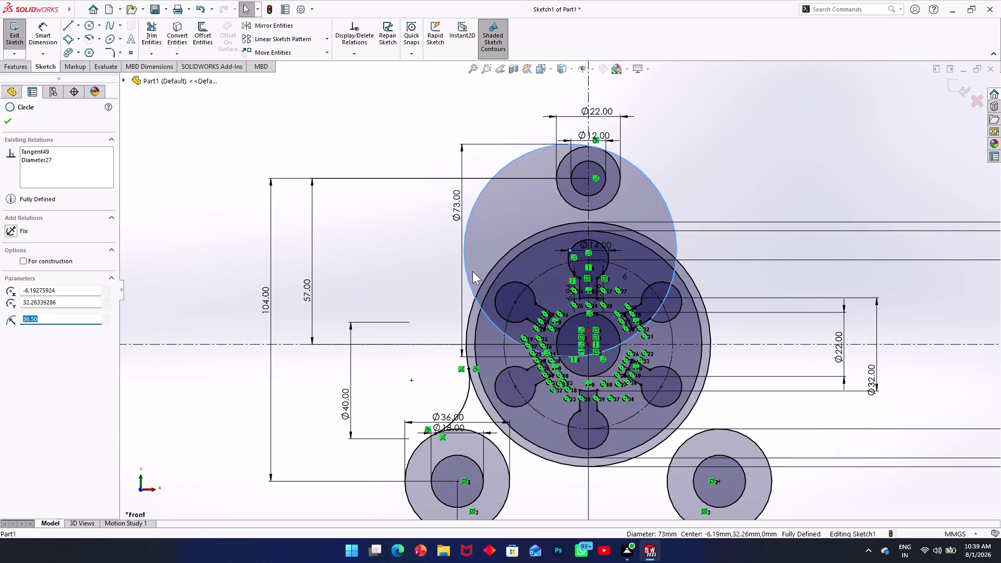
key(Escape)
click(486, 281)
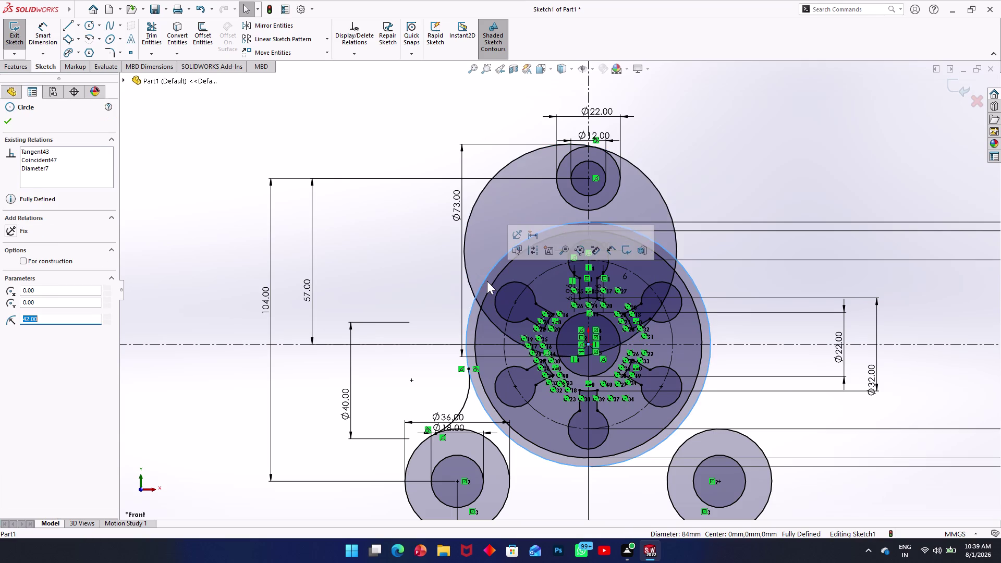
click(465, 278)
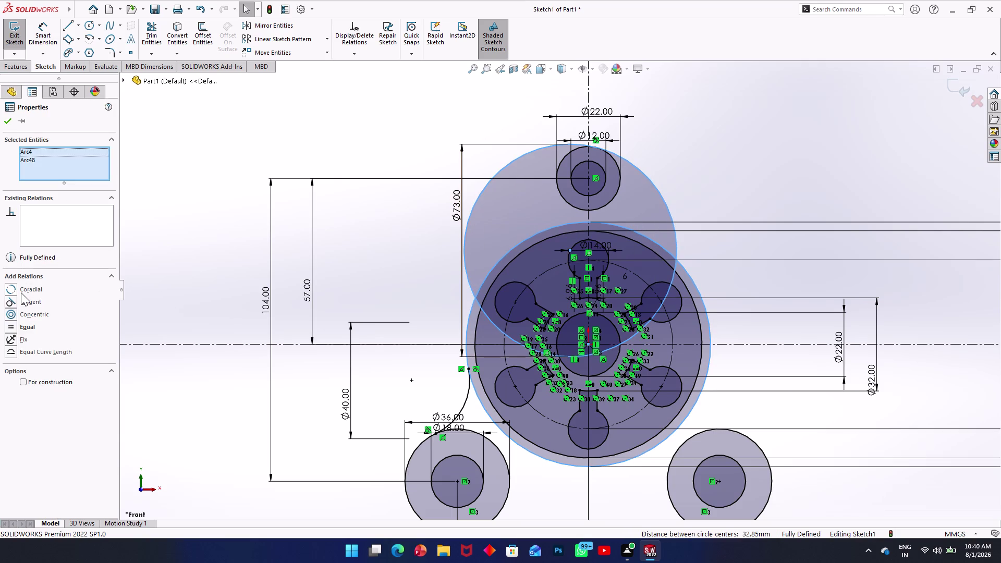
Try a hub-to-73 mm circle tangent relation and undo it as over-defining.
click(16, 304)
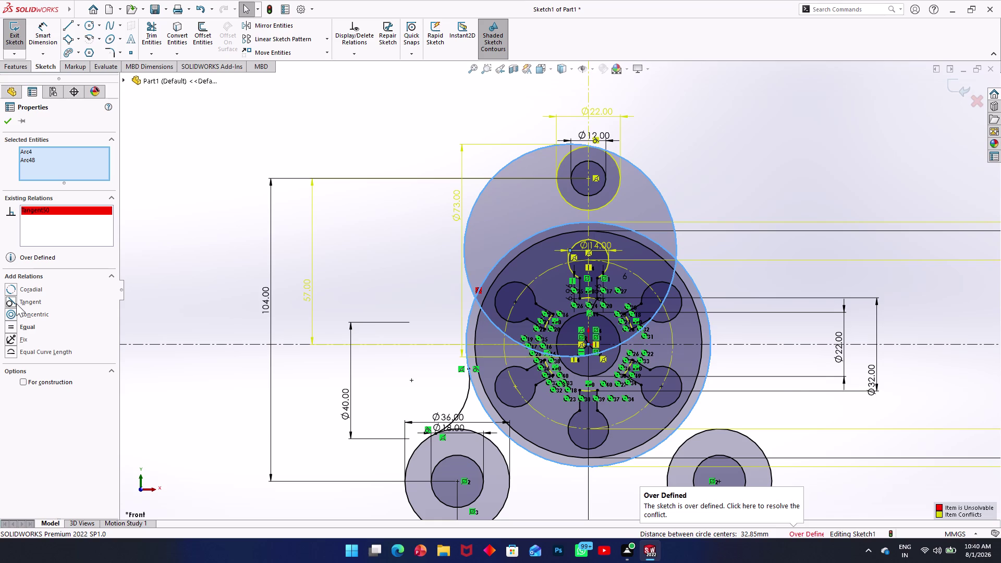
key(ctrl+z)
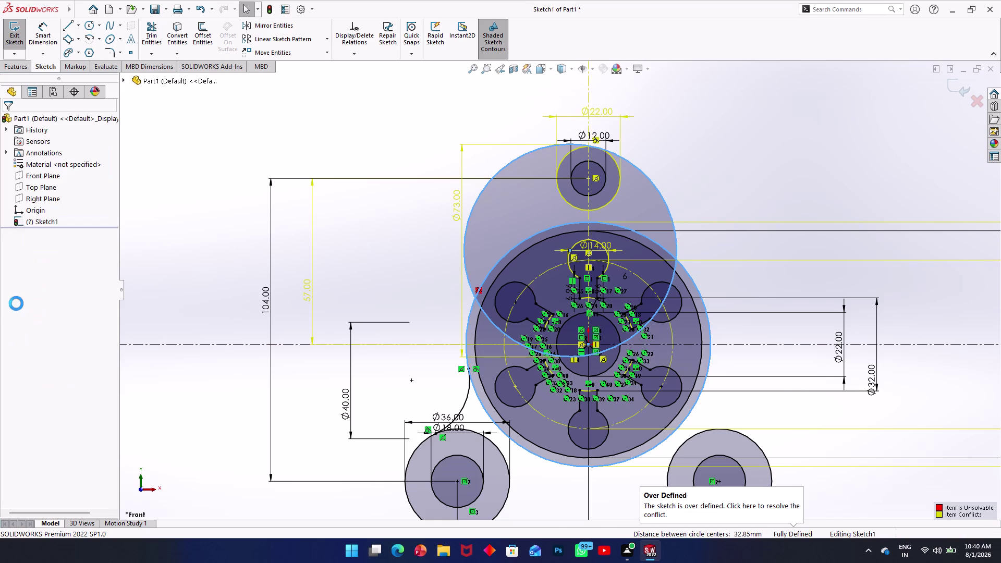
key(ctrl+z)
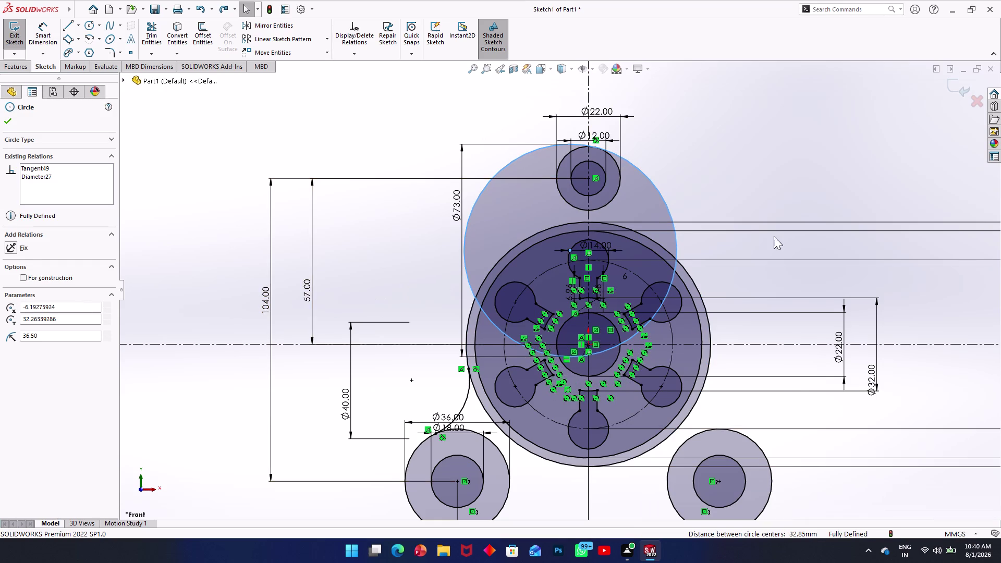
click(677, 245)
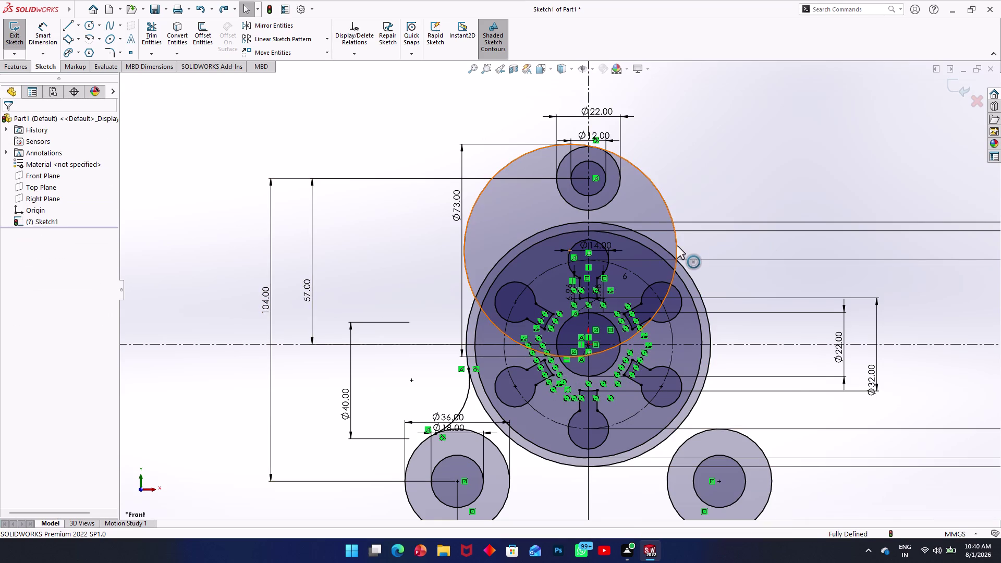
click(668, 253)
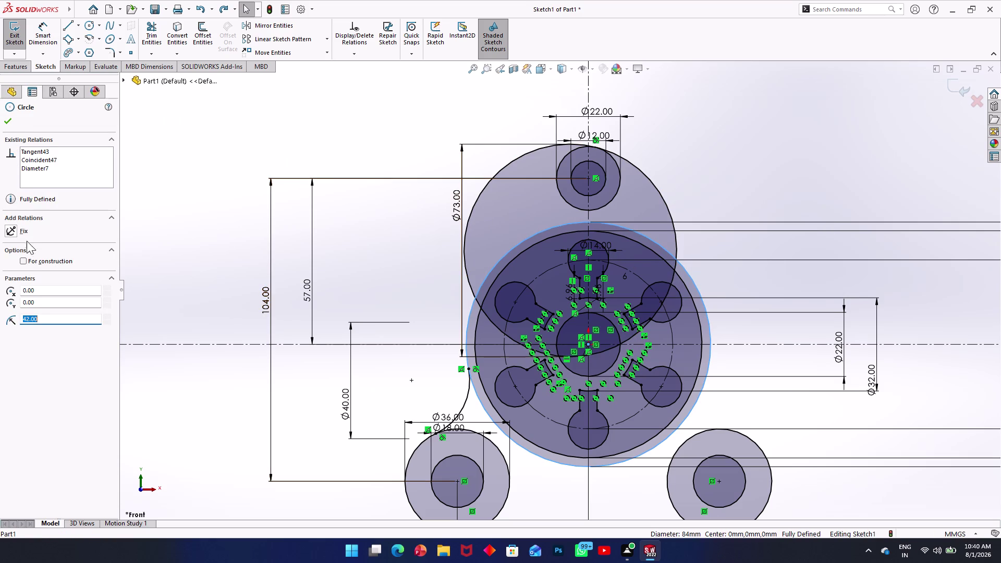
key(Escape)
key(Escape)
Select the Ø73 circle, add a tangent relation, then undo the conflict.
click(677, 234)
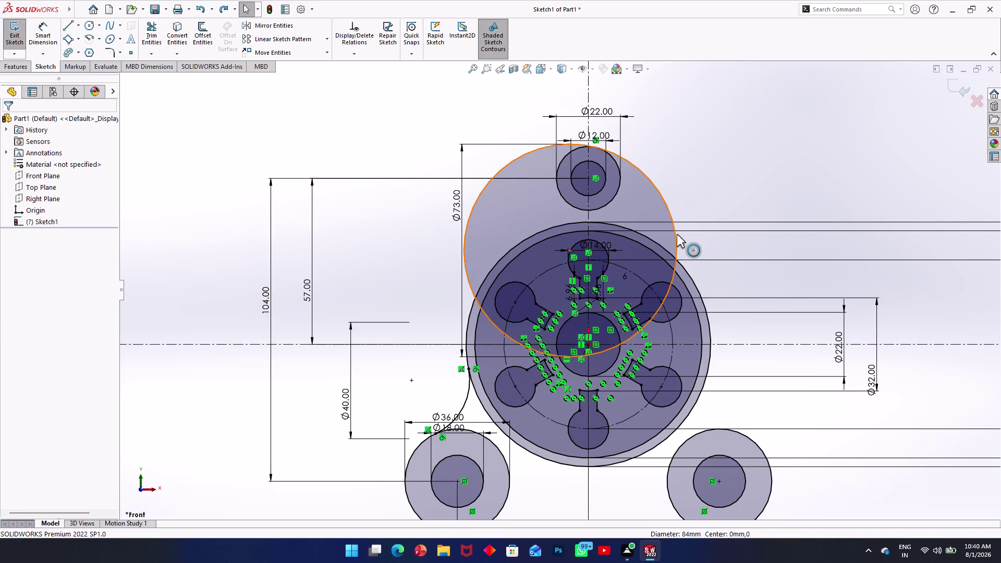
click(665, 249)
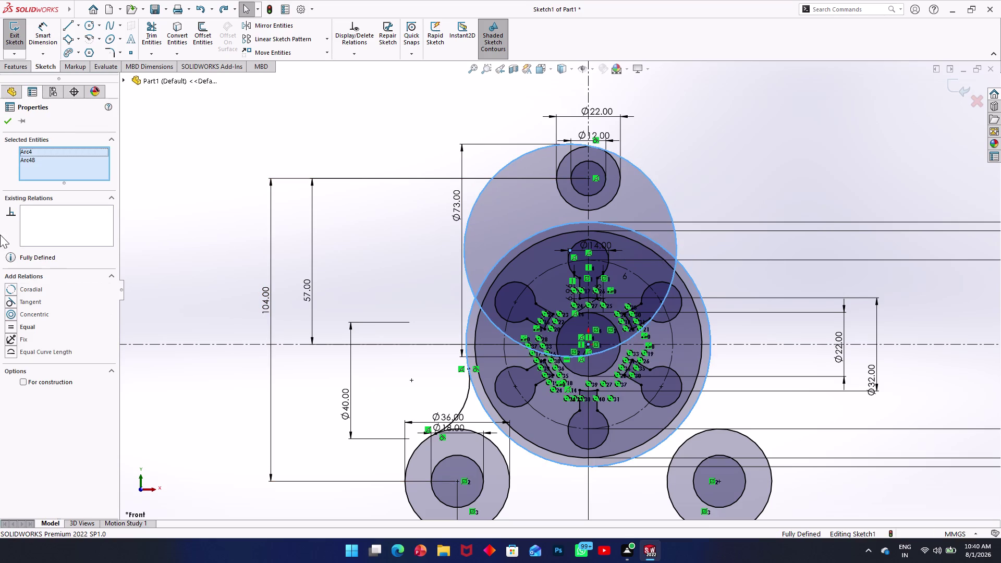
click(22, 297)
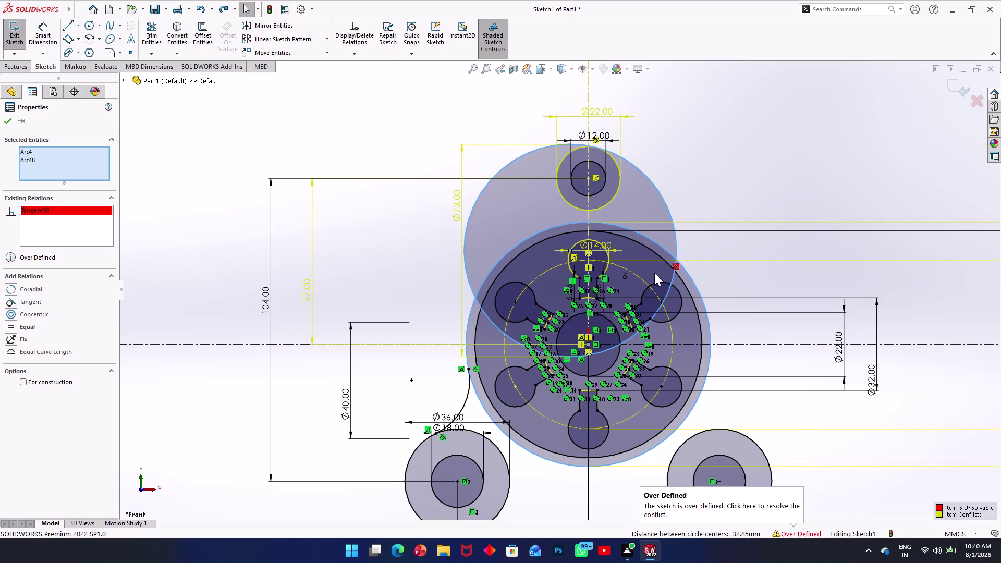
key(ctrl+z)
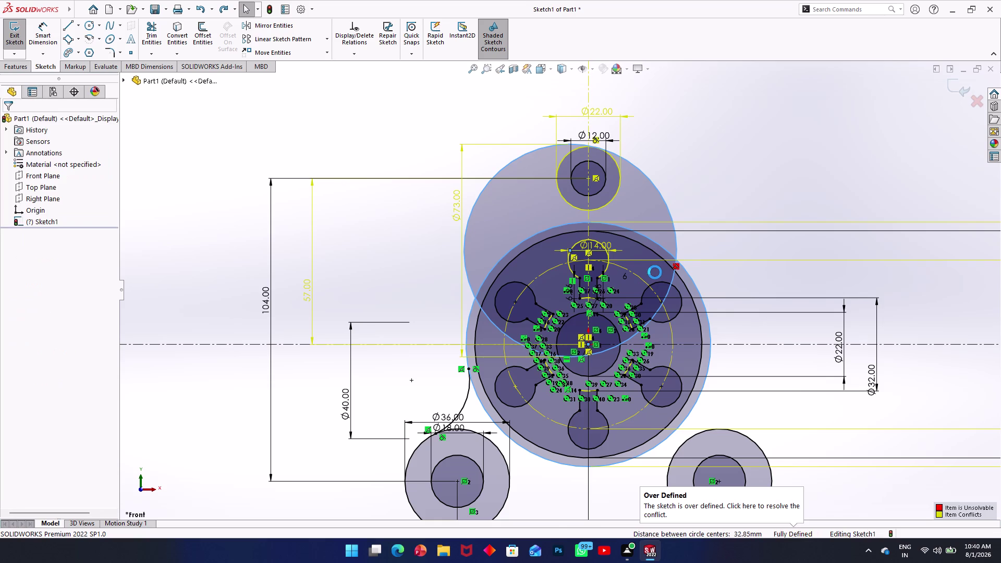
key(ctrl+z)
Undo further to remove the Ø73 circle's tangent relation.
key(Escape)
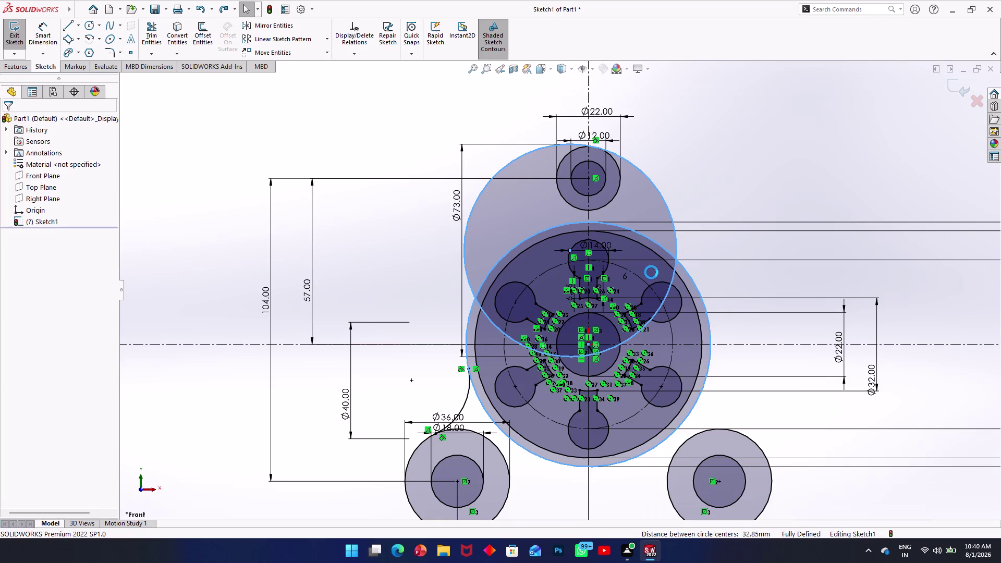
key(z)
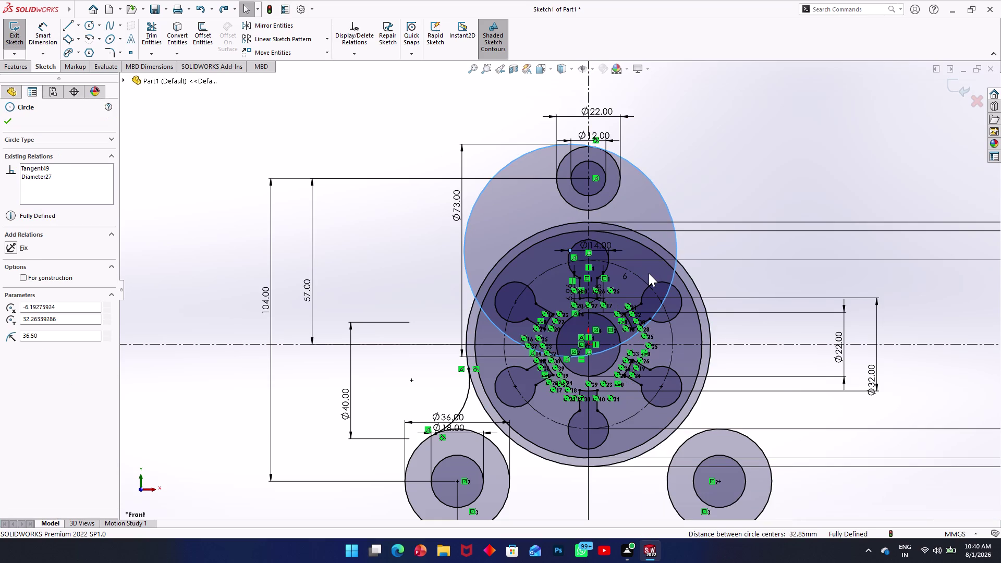
key(ctrl+z)
key(ctrl+z)
key(ctrl+z)
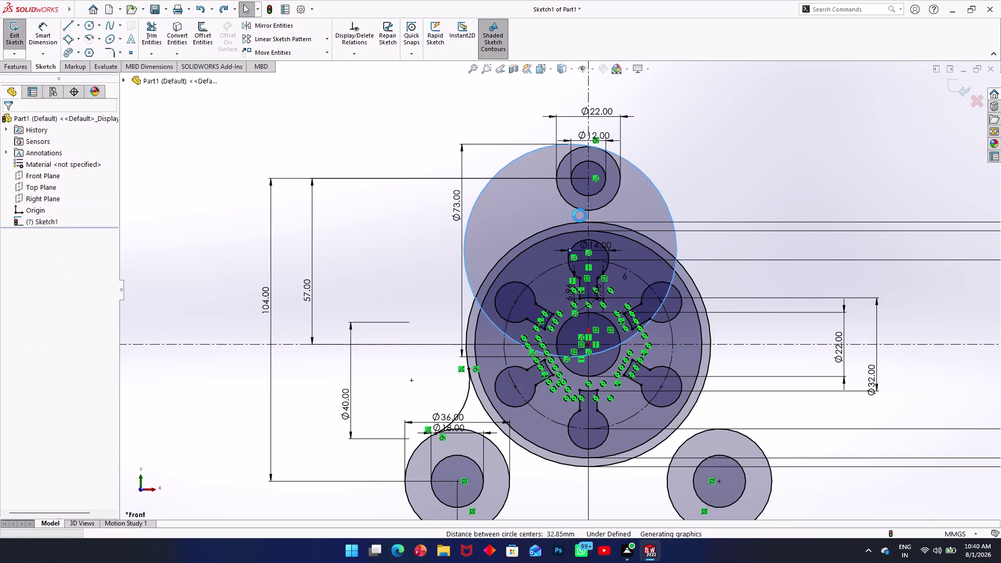
key(ctrl+z)
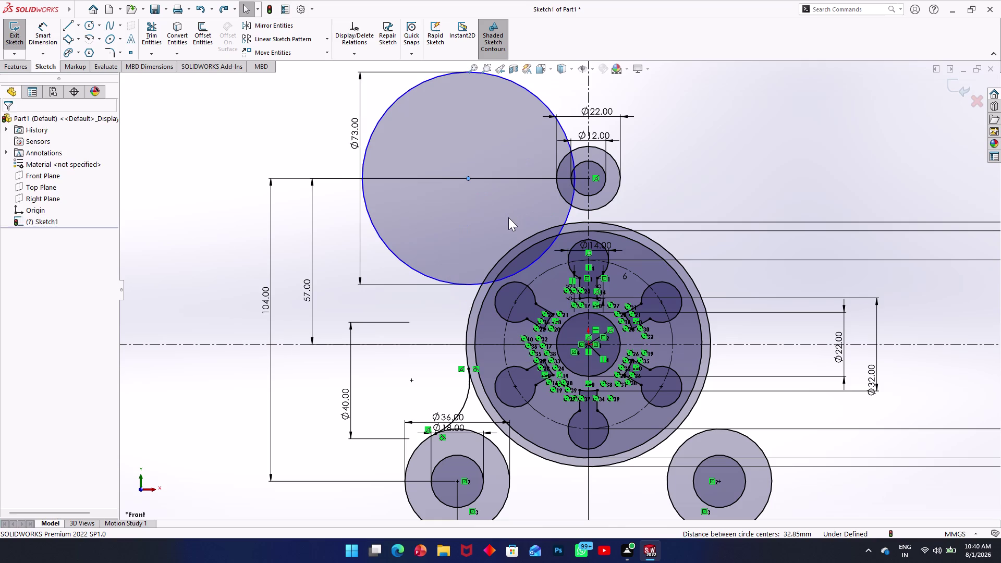
Drag the freed circle between the top boss and hub, sizing it to about Ø51.81.
drag(454, 197, 477, 204)
drag(469, 194, 470, 197)
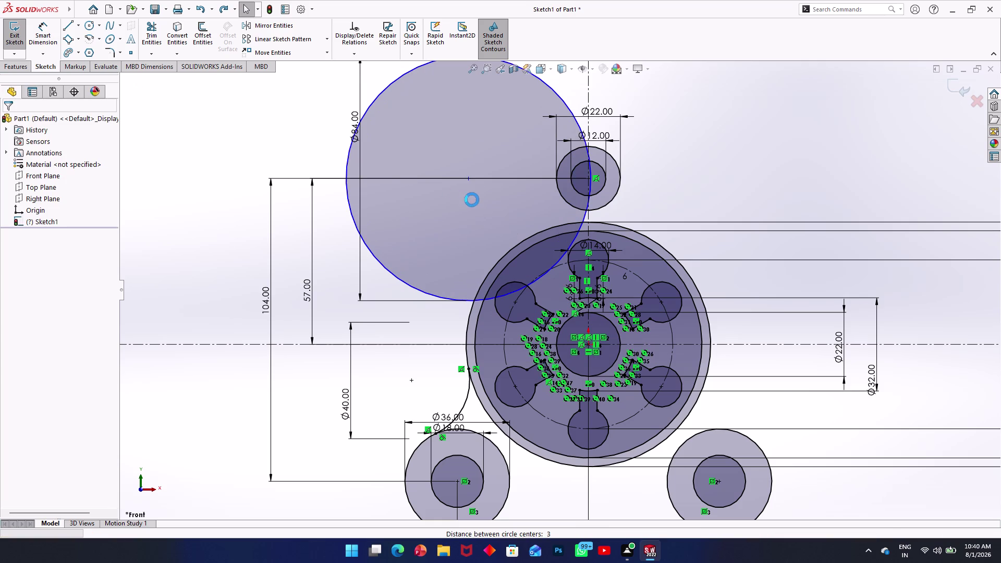
drag(470, 197, 507, 236)
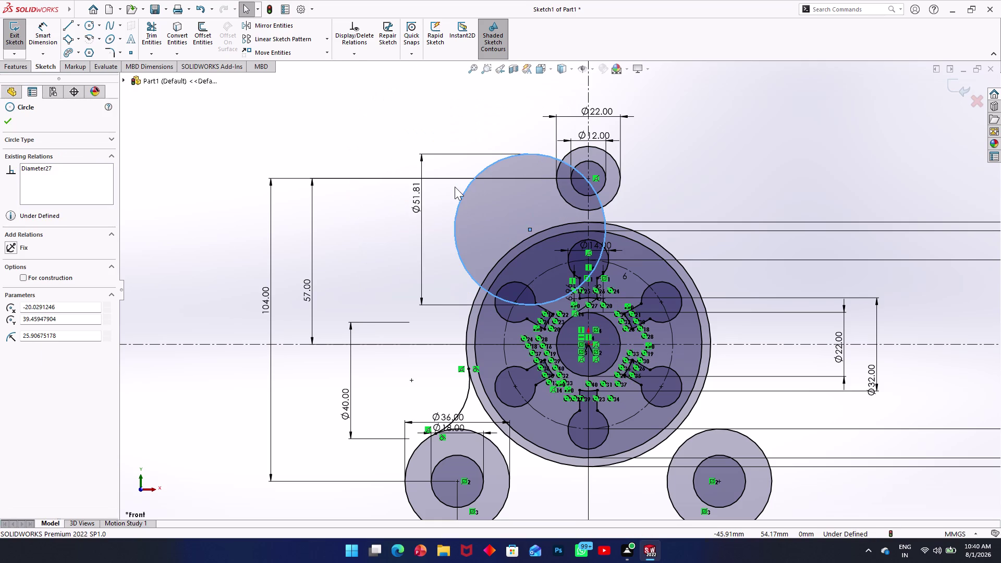
key(ctrl+y)
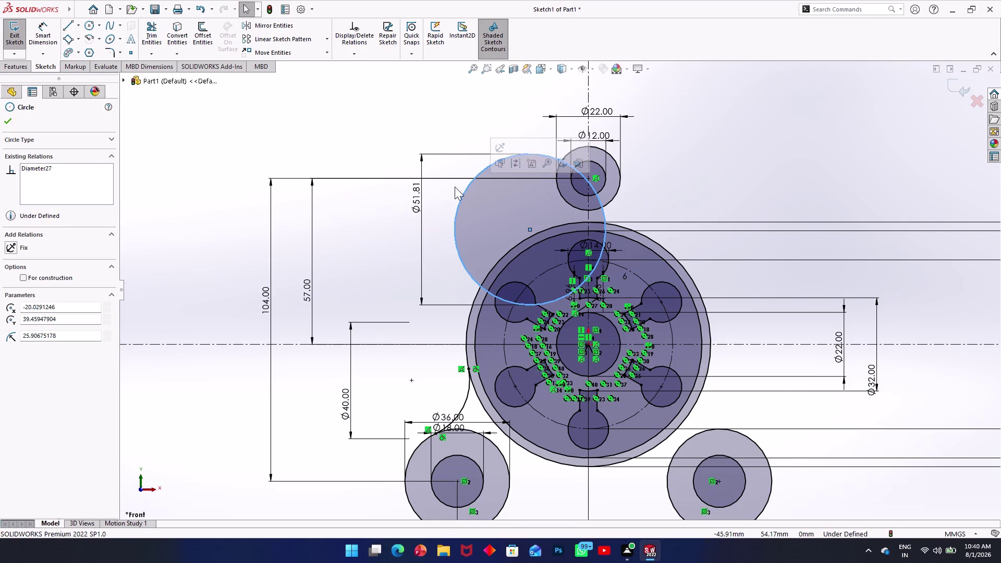
key(ctrl+y)
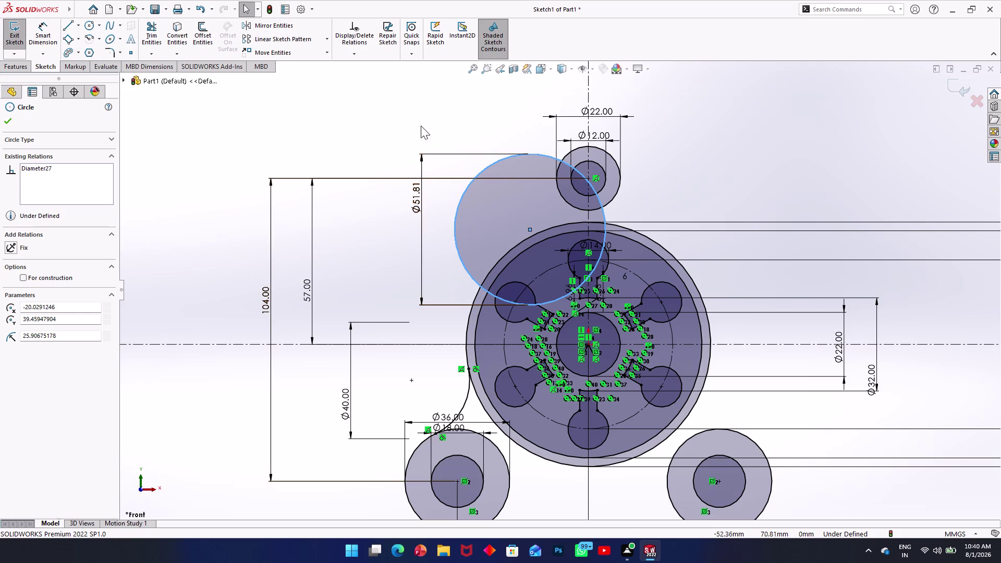
Change the Ø51.81 dimension to 73*2, giving a 146 mm circle, and zoom out.
double_click(410, 205)
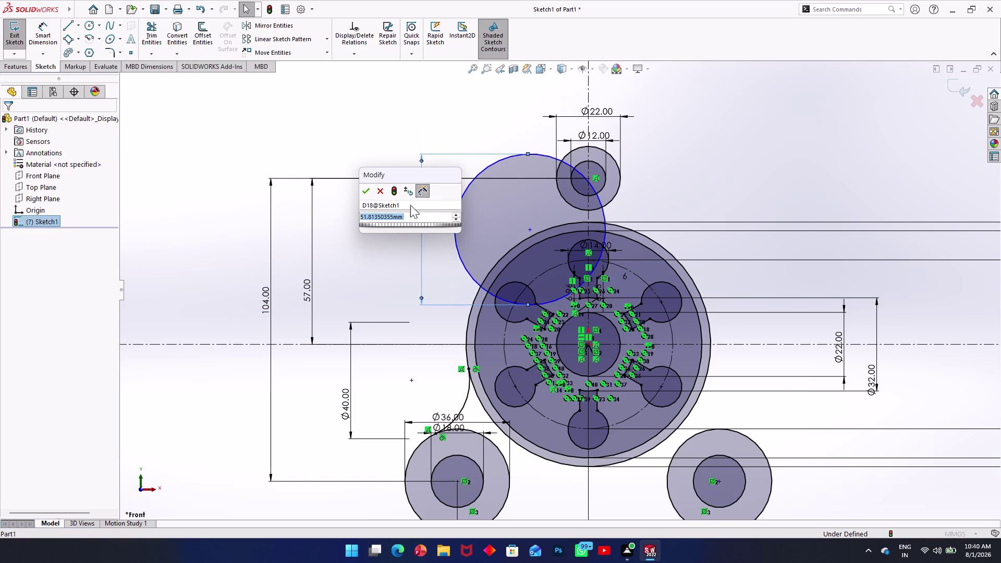
key(8)
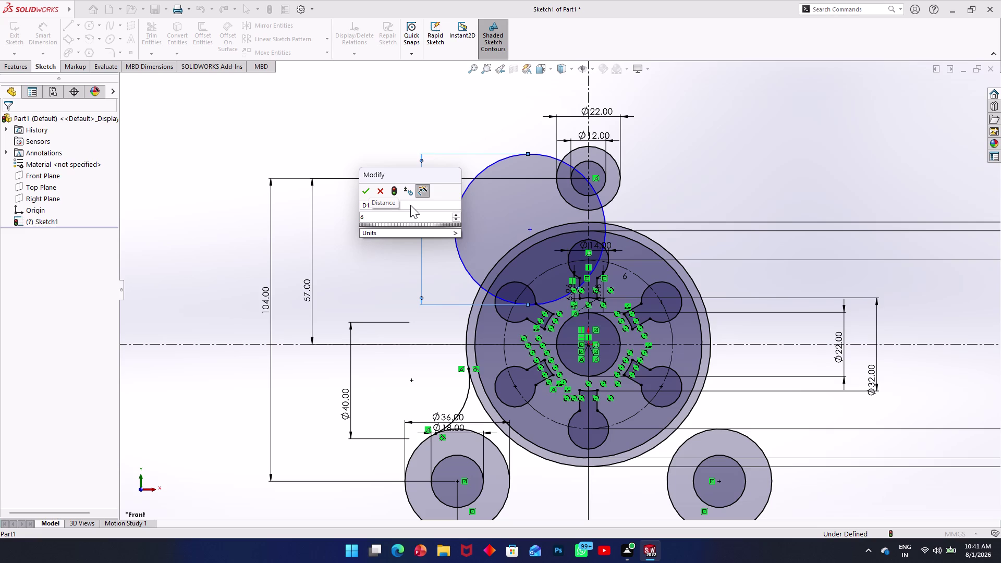
key(BackSpace)
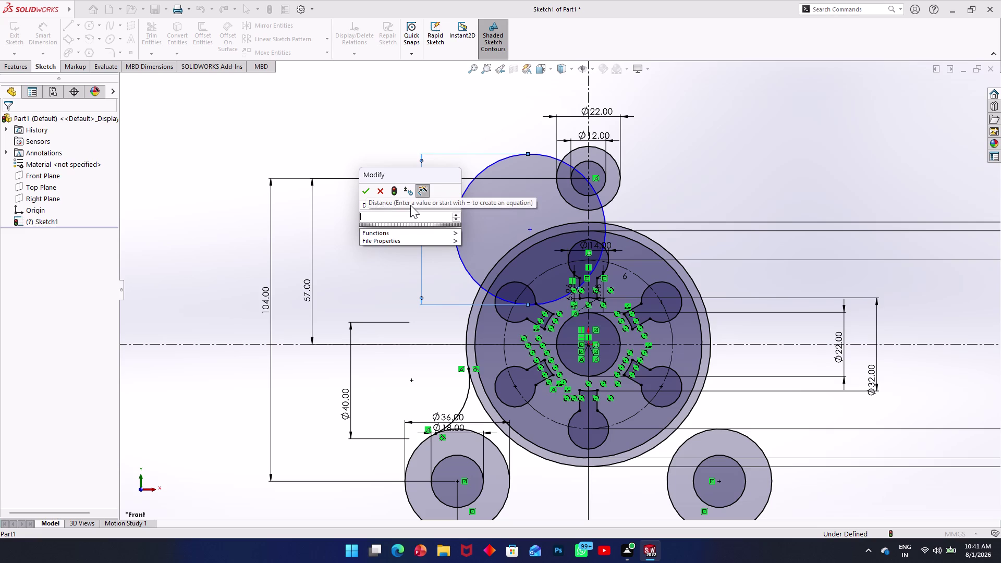
text(90)
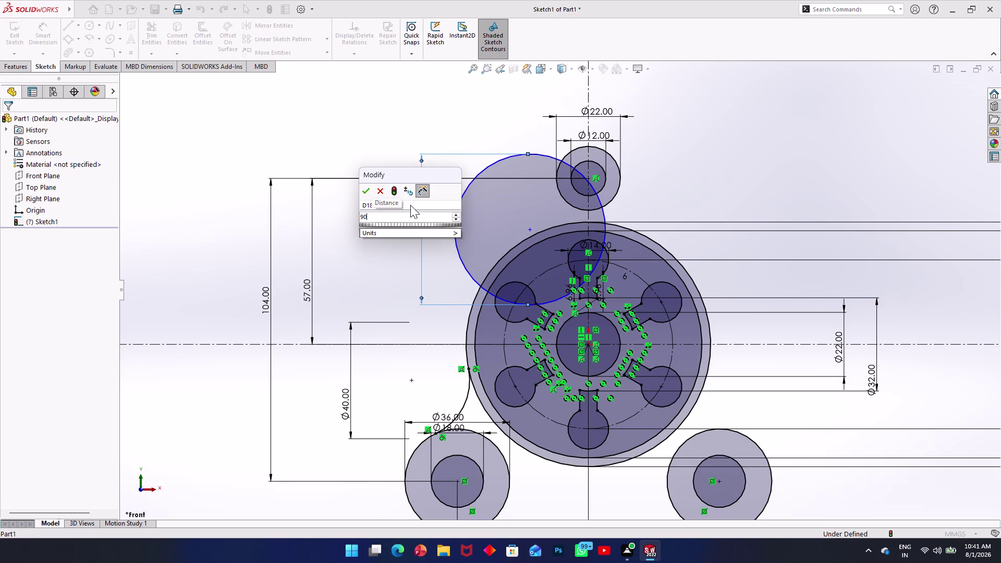
key(BackSpace)
key(BackSpace)
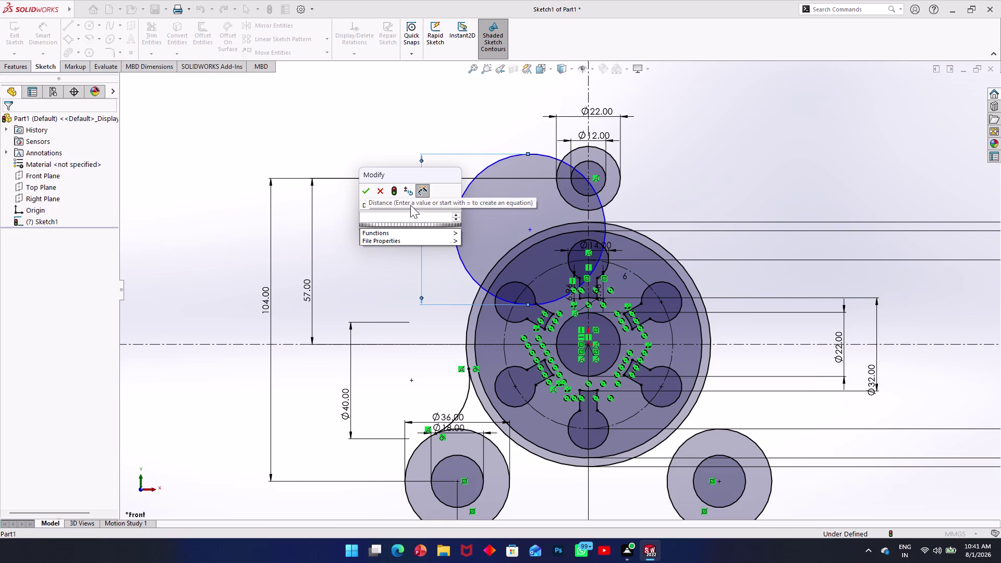
text(73)
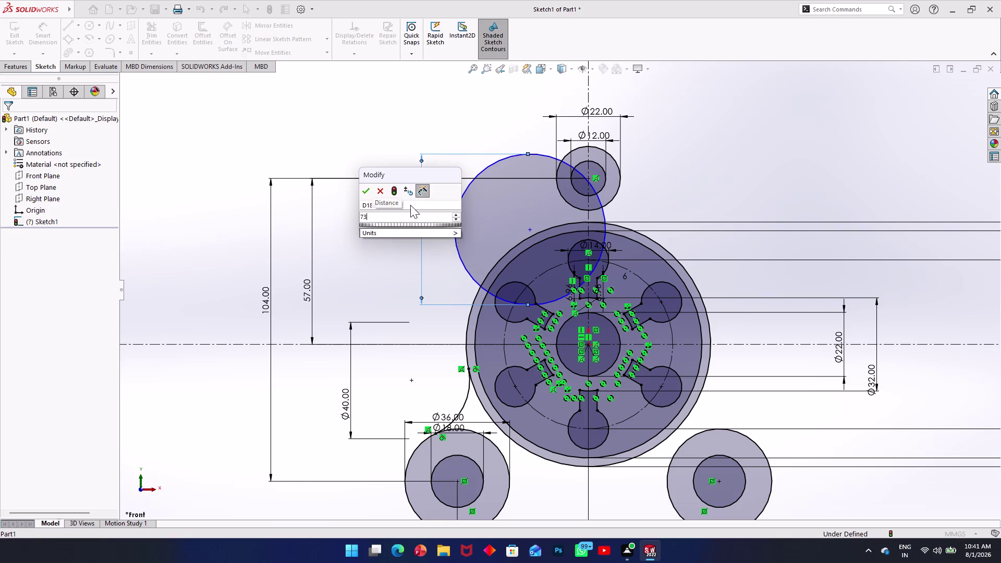
key(asterisk)
key(2)
key(Return)
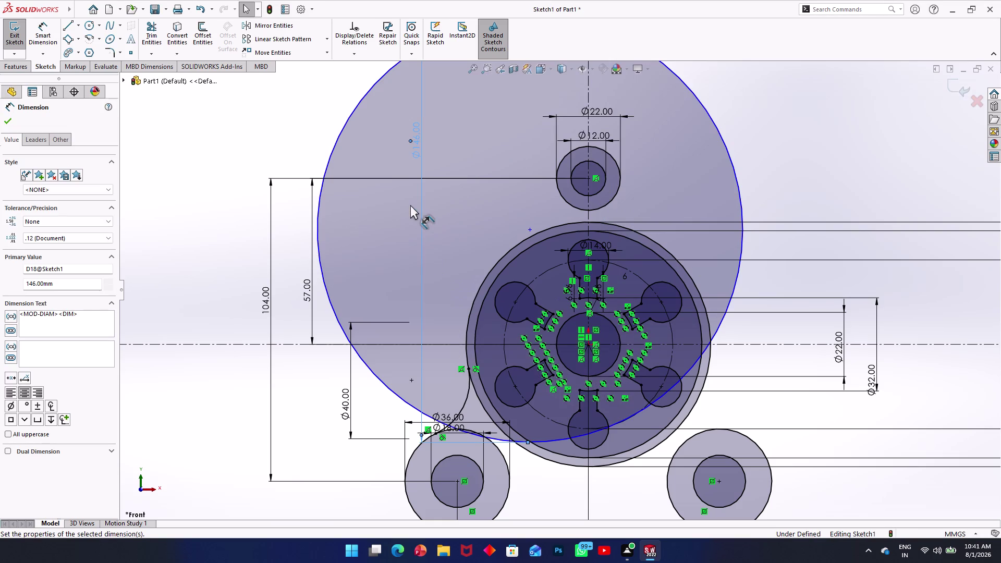
scroll(up, 3)
scroll(down, 3)
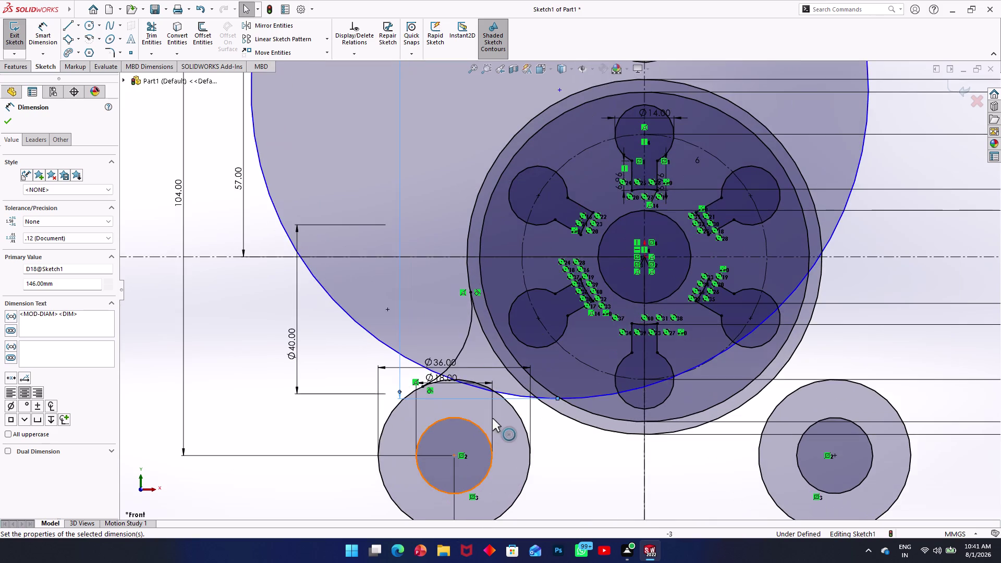
scroll(up, 3)
scroll(up, 3)
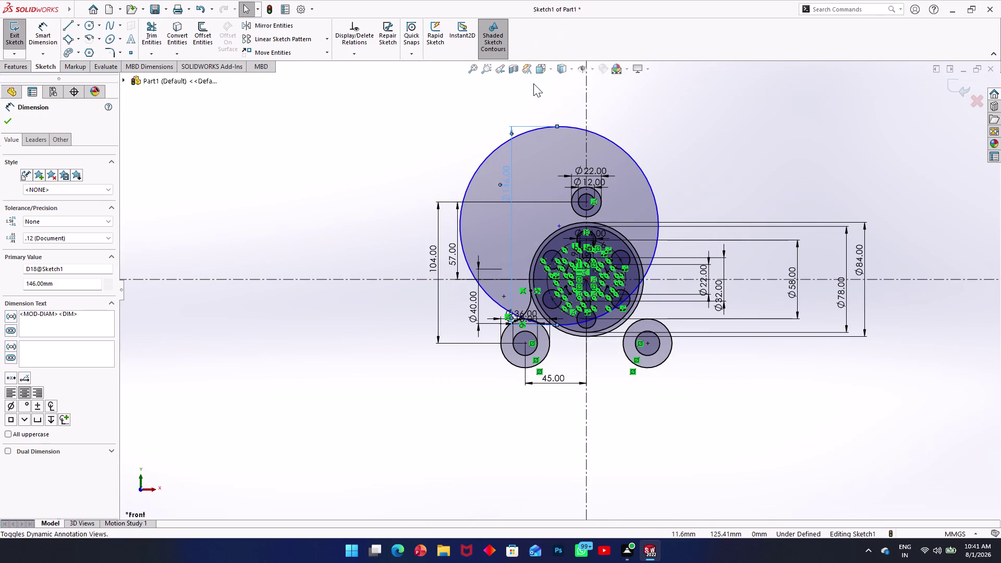
Drag the 146 mm circle over the hub and adjust the view.
drag(540, 160, 614, 220)
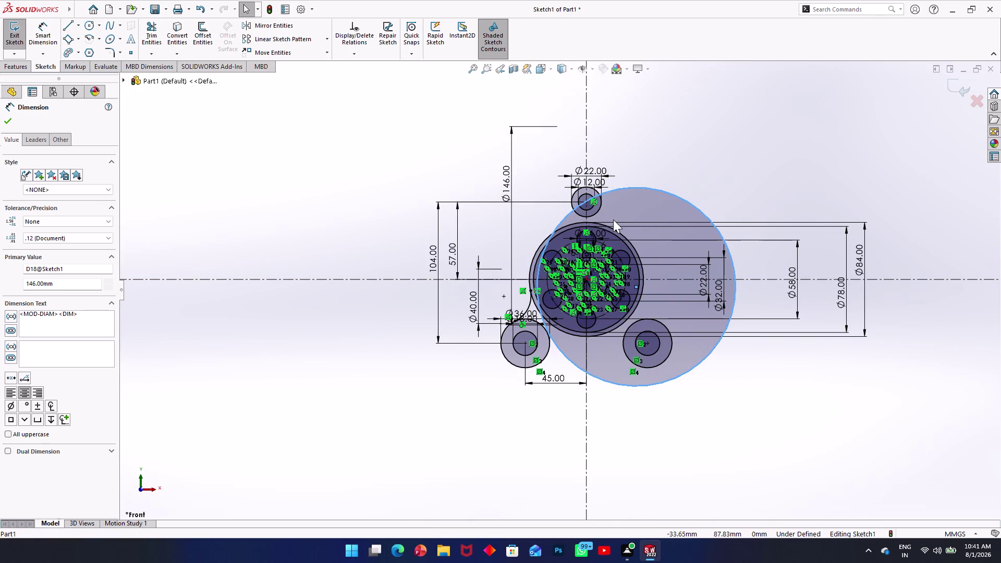
drag(614, 220, 606, 207)
scroll(up, 3)
scroll(down, 3)
scroll(down, 3)
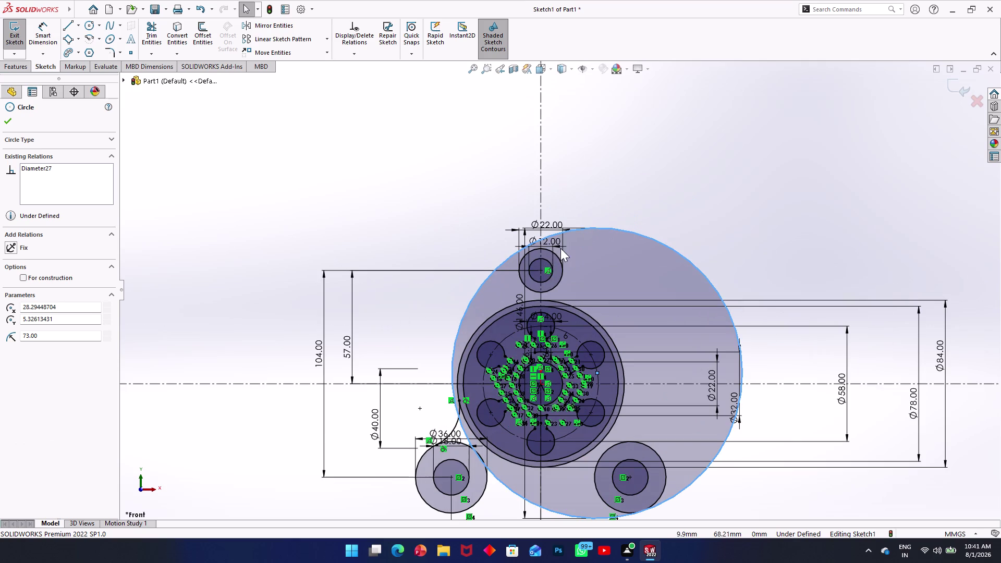
Make the 146 mm circle tangent to the top boss circle.
key(Escape)
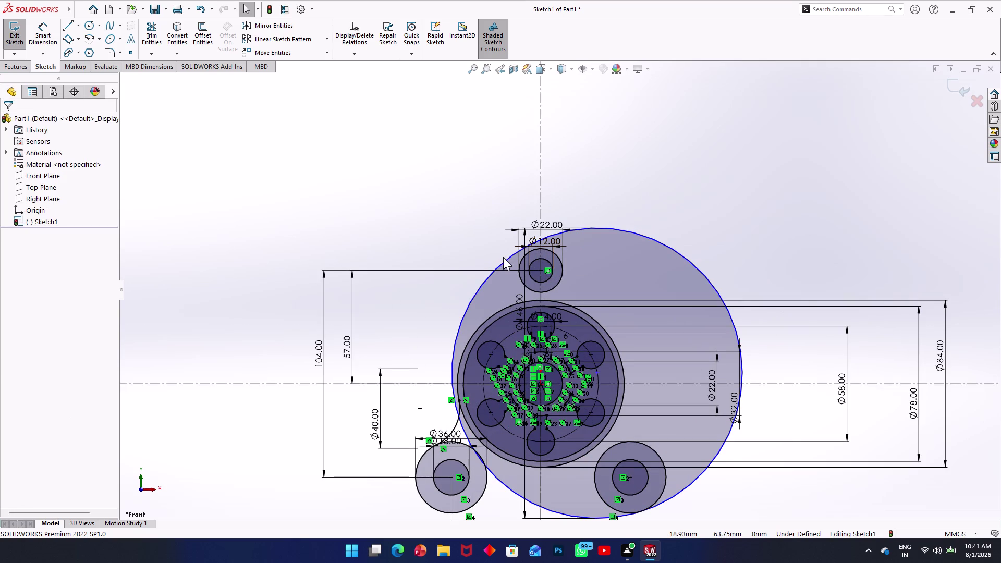
click(504, 258)
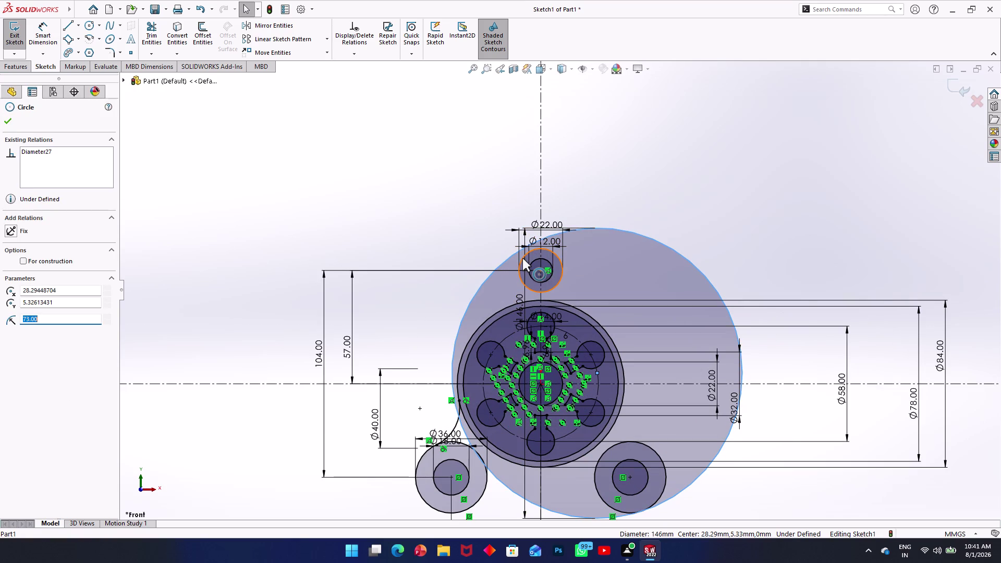
click(523, 258)
click(11, 298)
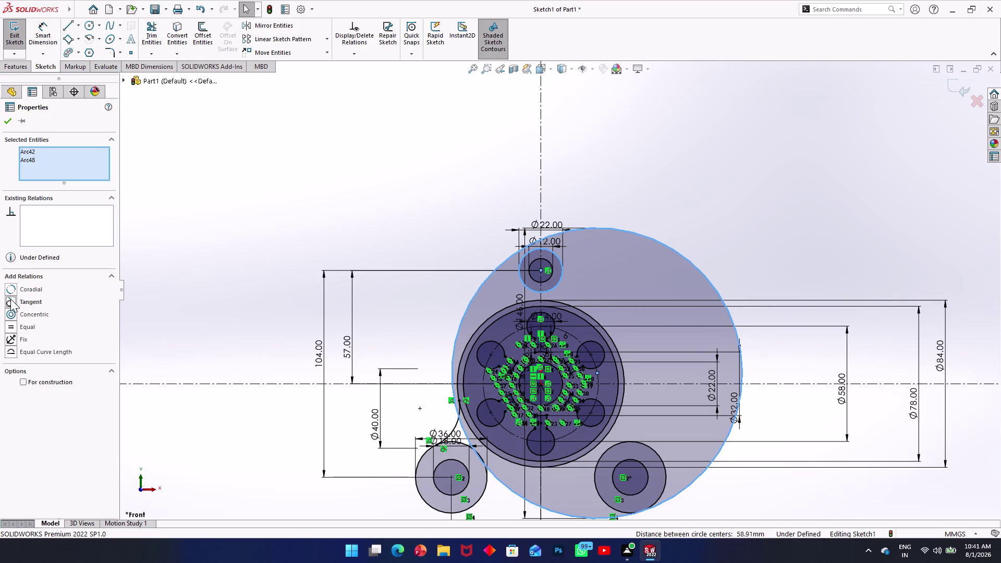
scroll(down, 3)
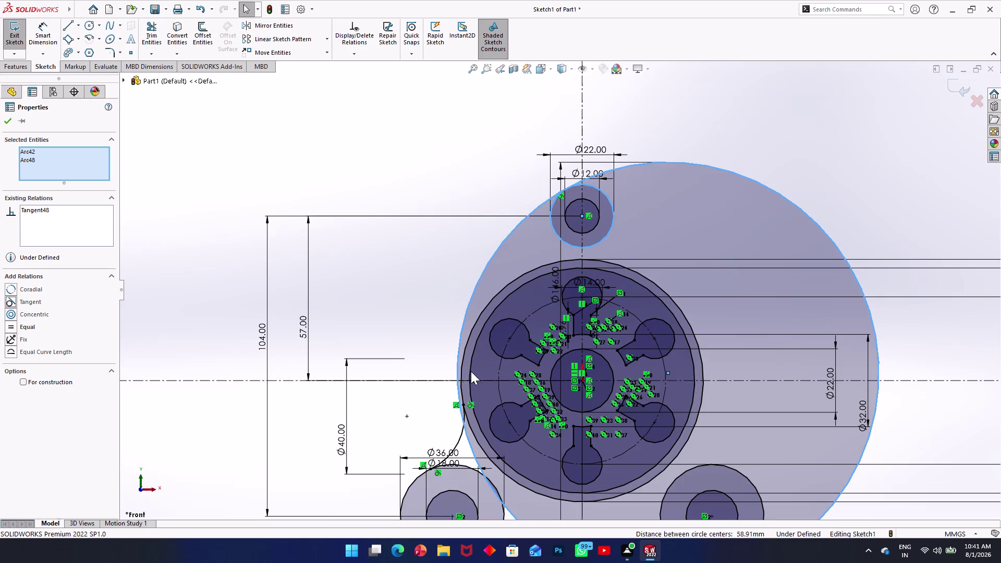
Make the 146 mm circle tangent to the circle around the hub.
key(Escape)
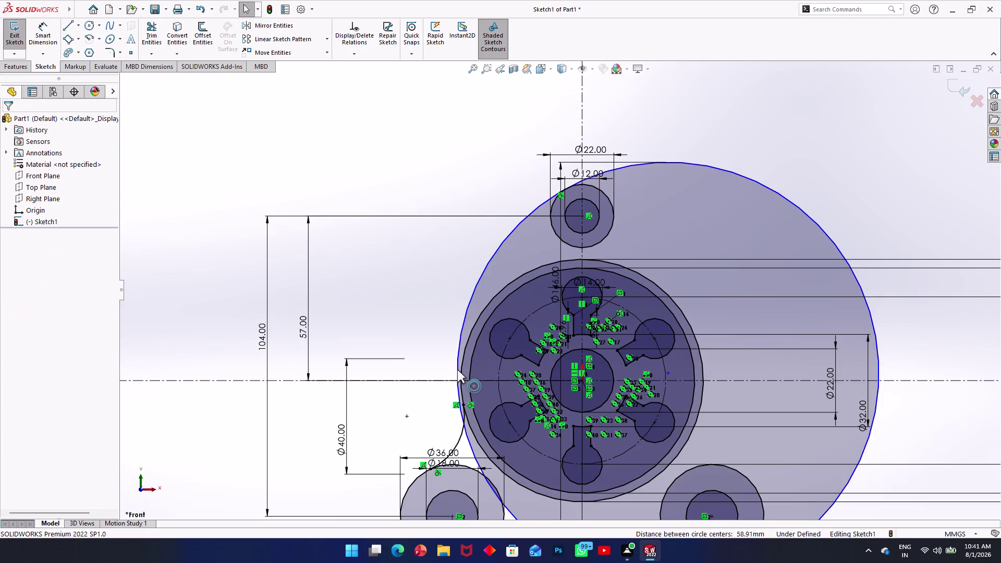
click(458, 371)
click(460, 373)
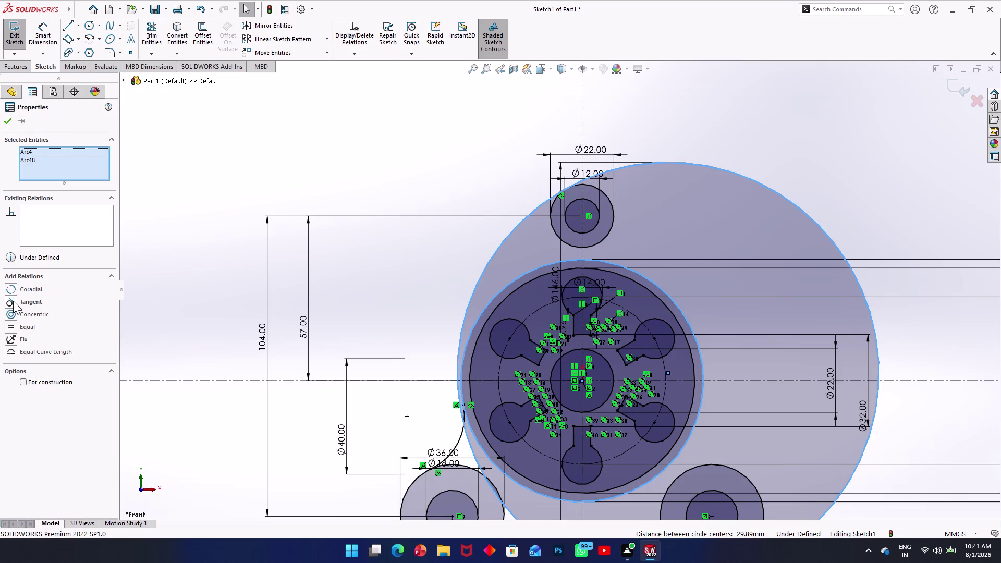
click(13, 301)
scroll(up, 3)
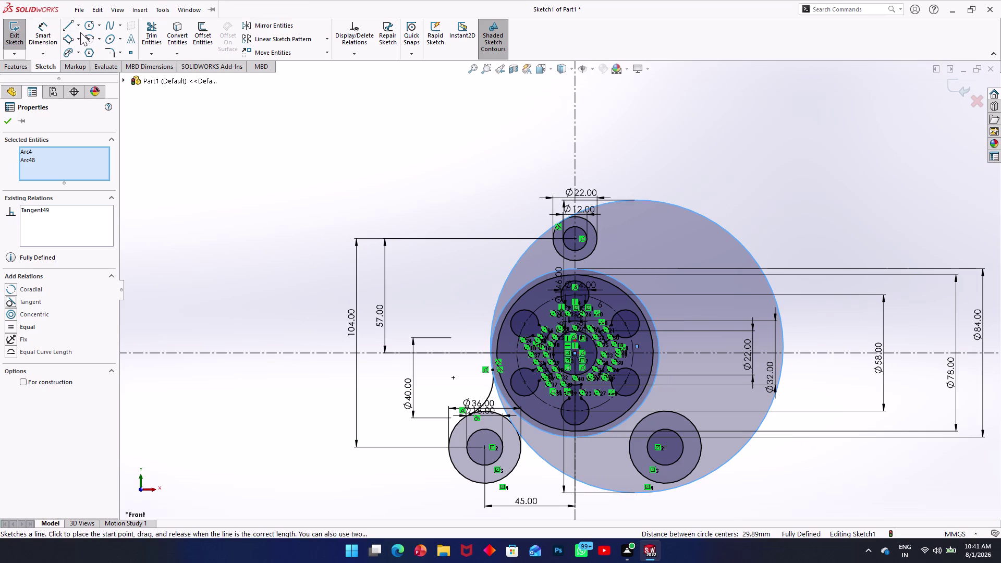
click(146, 33)
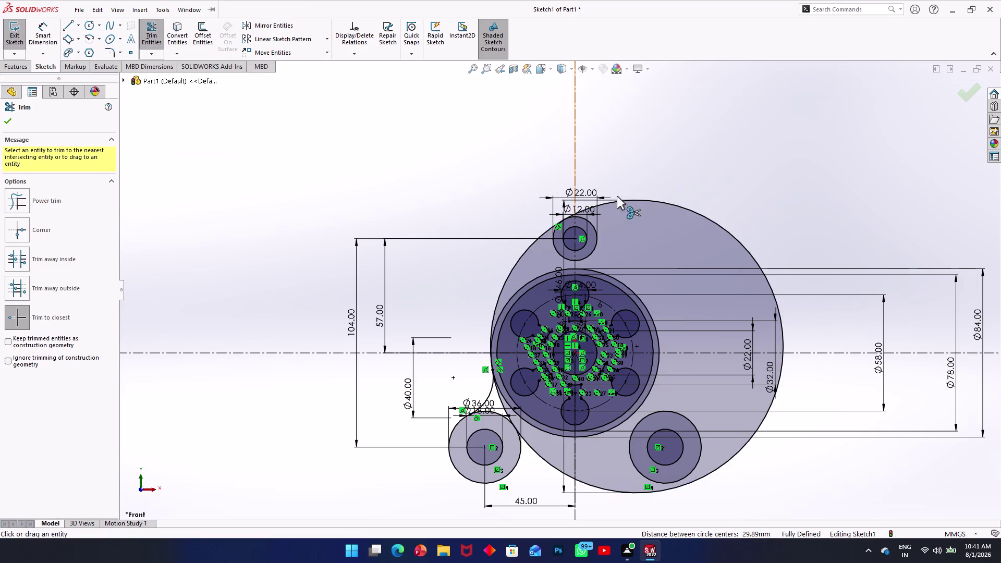
Trim the 146 mm circle's right, lower-right, lower-left and top-overhang portions.
click(663, 204)
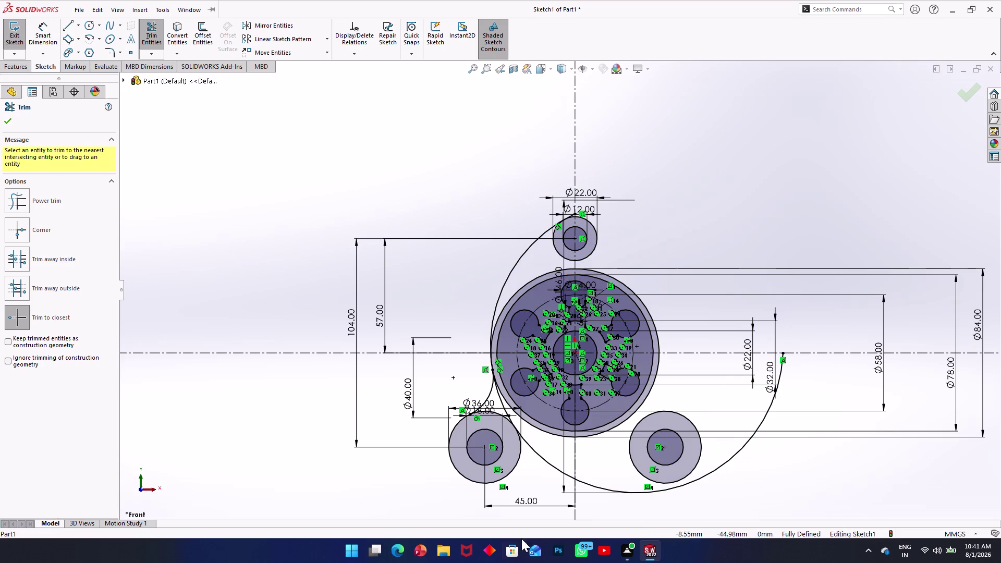
click(545, 462)
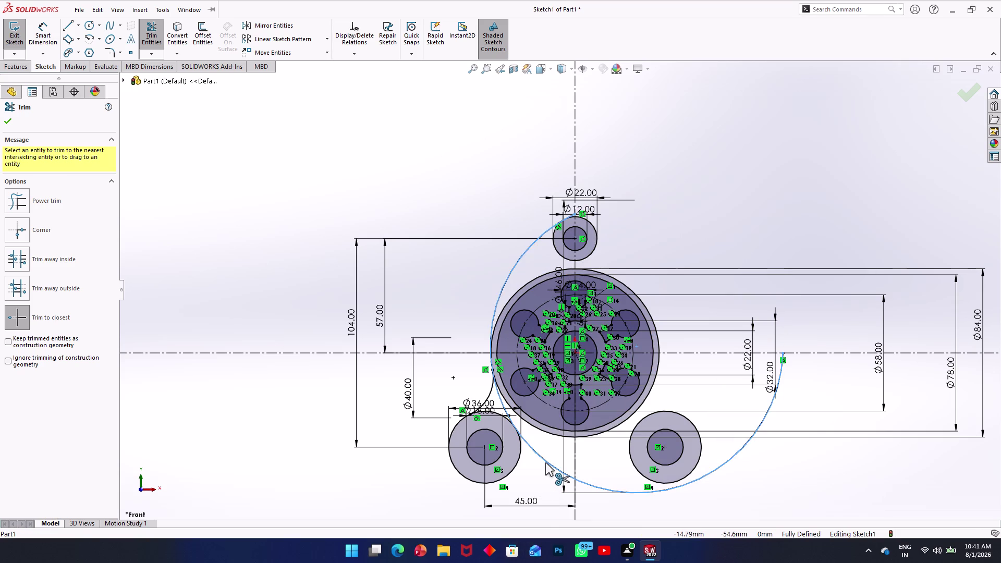
click(588, 483)
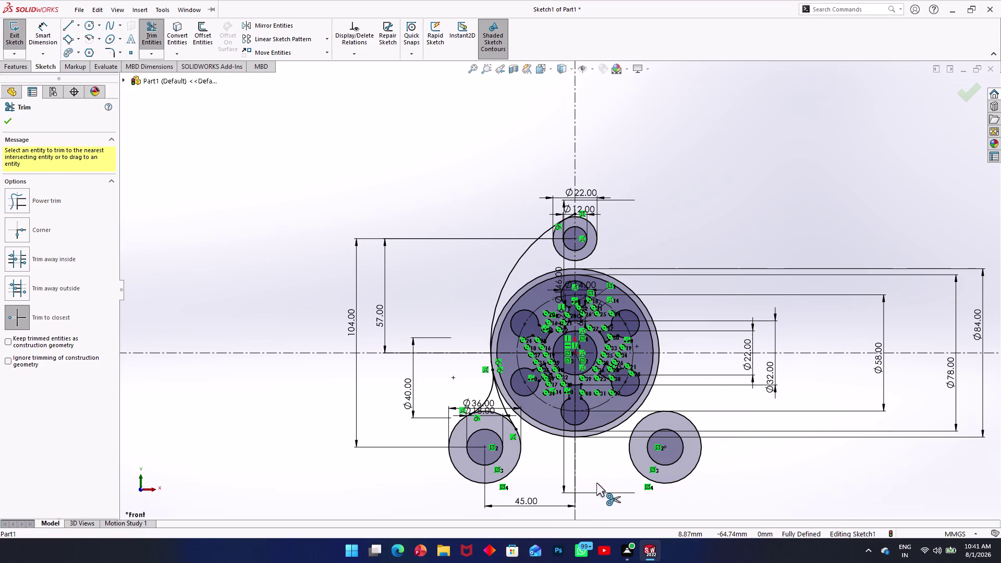
scroll(down, 3)
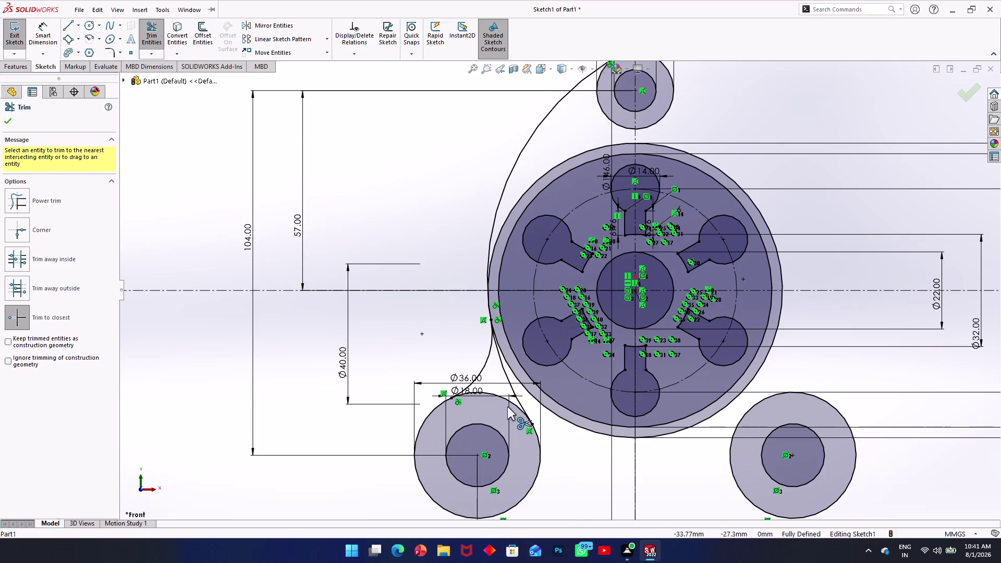
click(510, 385)
scroll(up, 3)
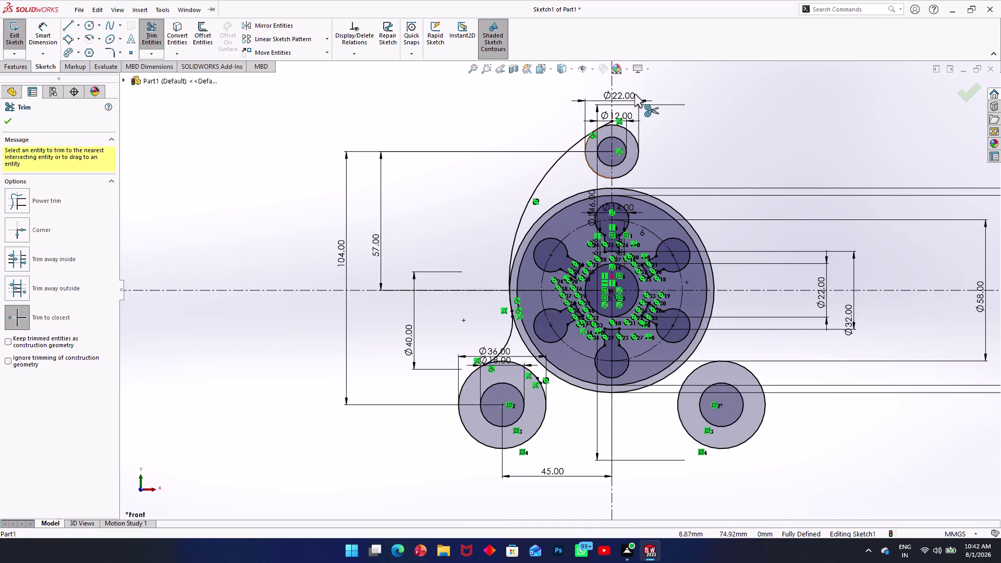
scroll(down, 3)
scroll(down, 3)
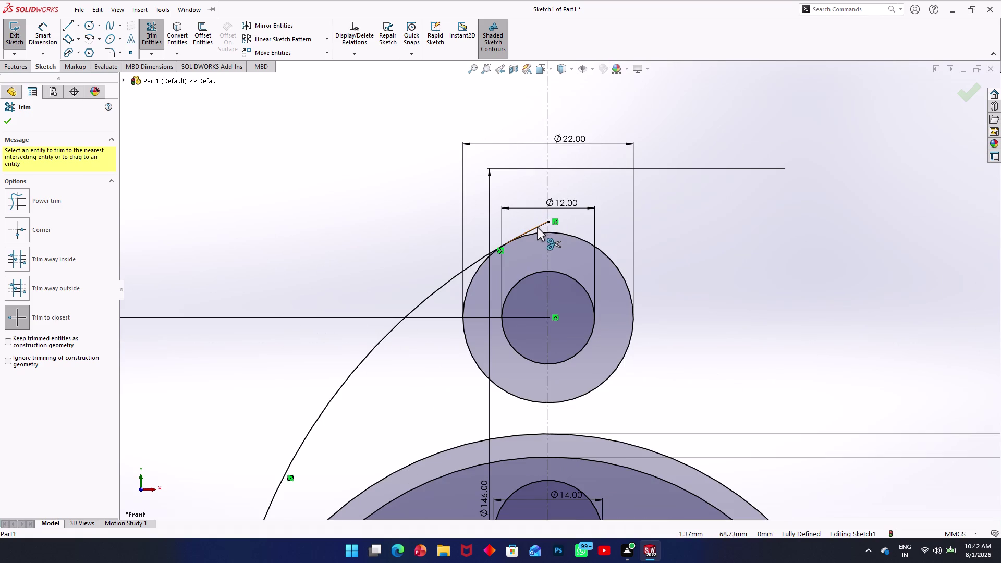
click(537, 228)
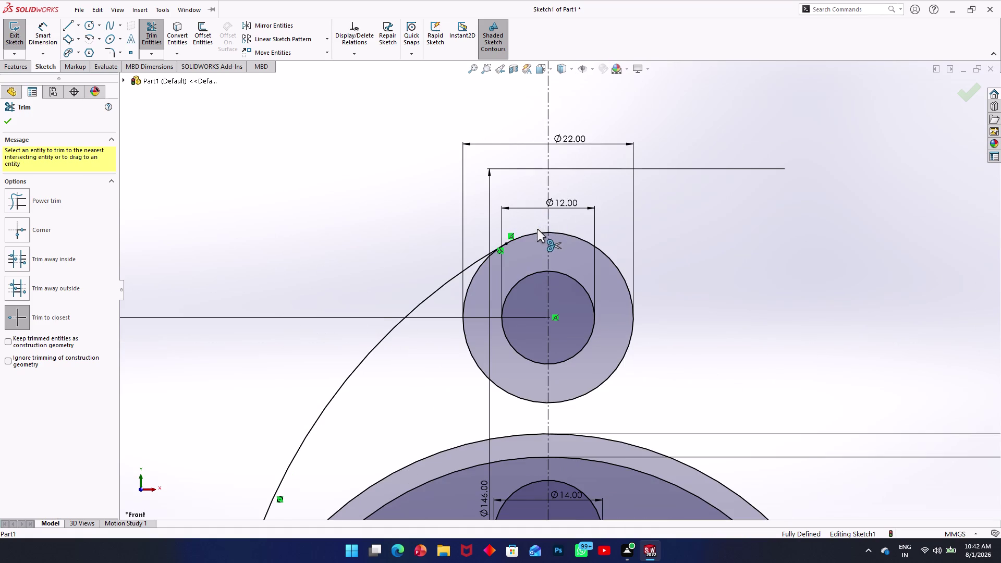
scroll(up, 3)
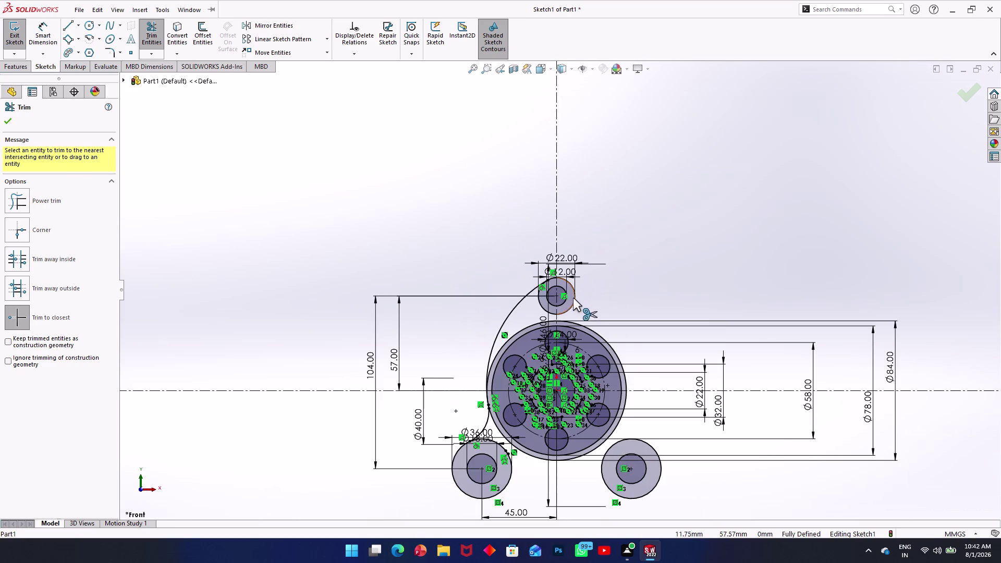
key(Escape)
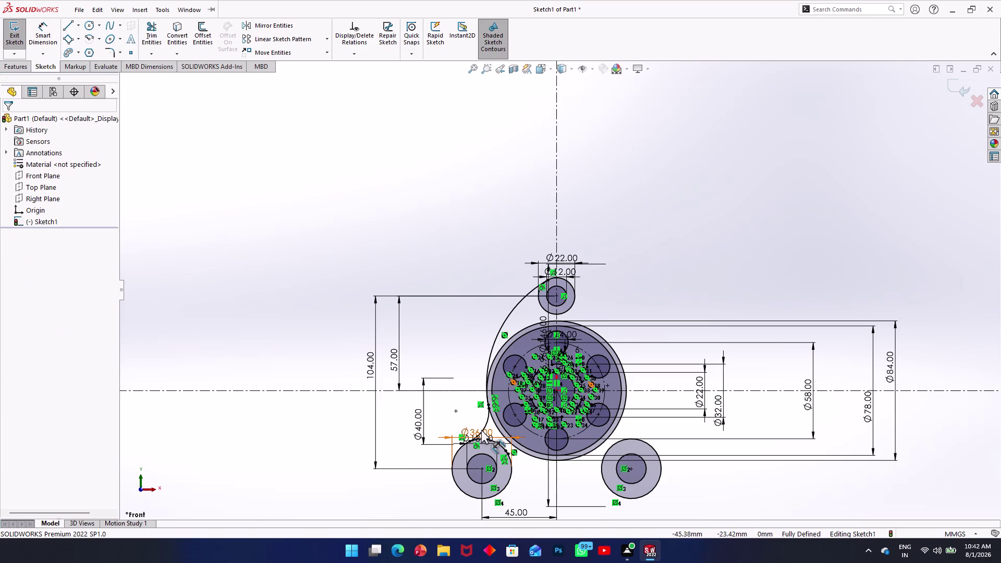
click(481, 430)
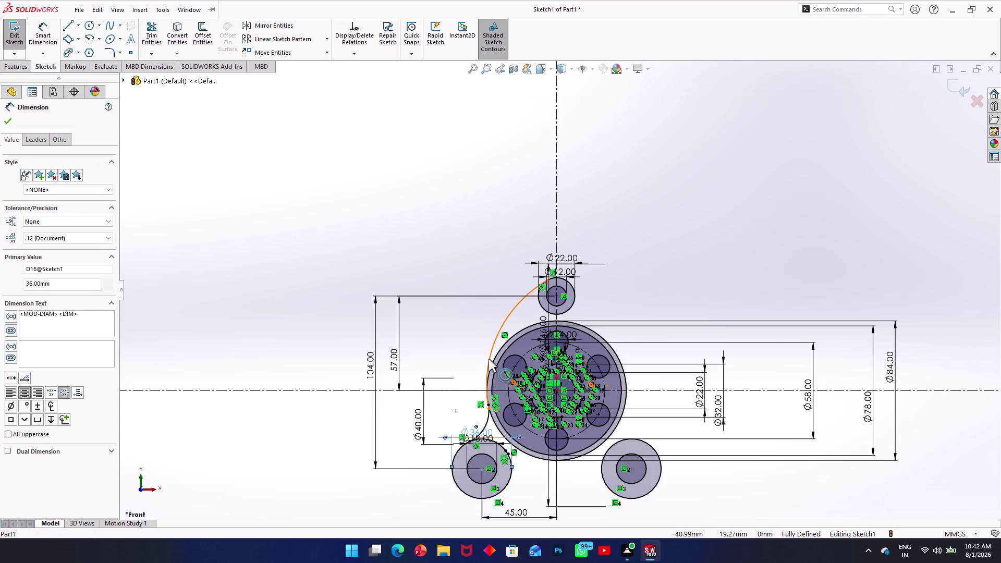
Select the large trimmed arc plus the small connecting arc and launch Mirror Entities.
click(489, 359)
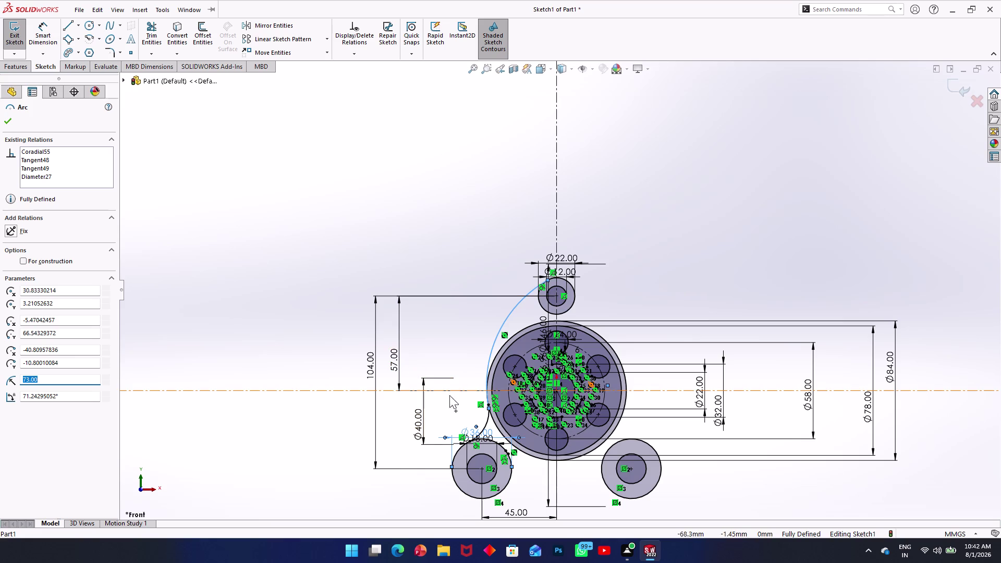
scroll(down, 3)
scroll(down, 3)
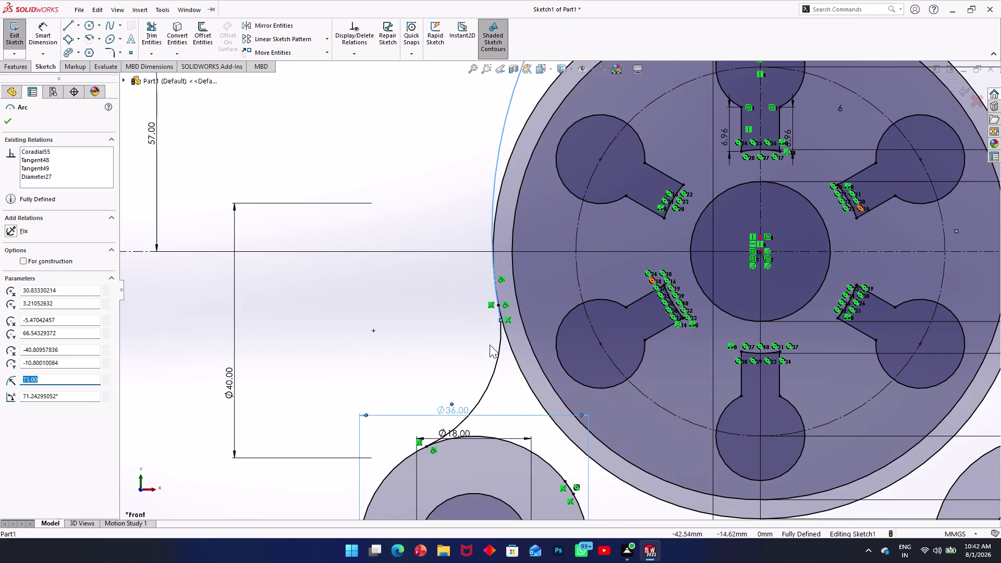
click(495, 365)
scroll(up, 3)
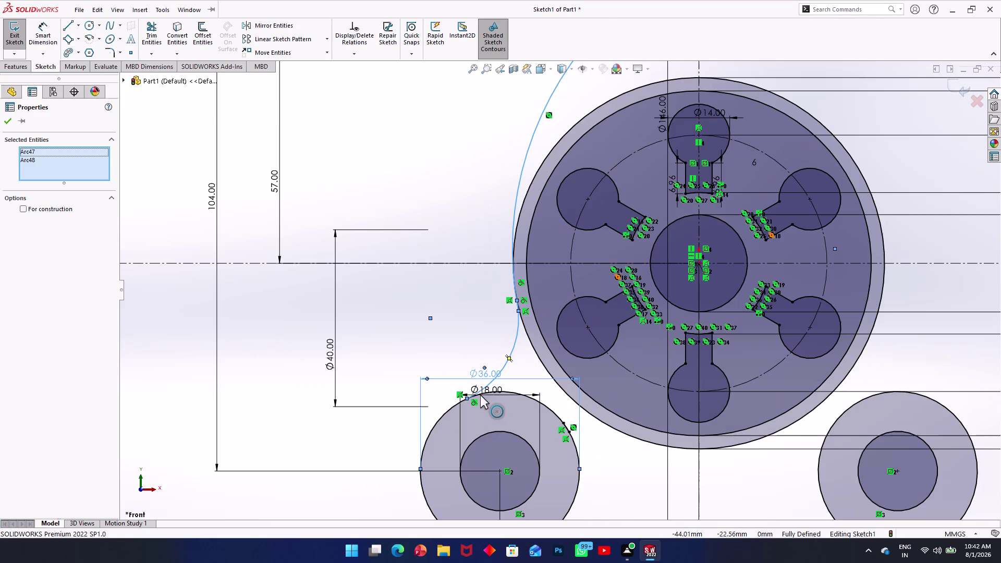
click(266, 22)
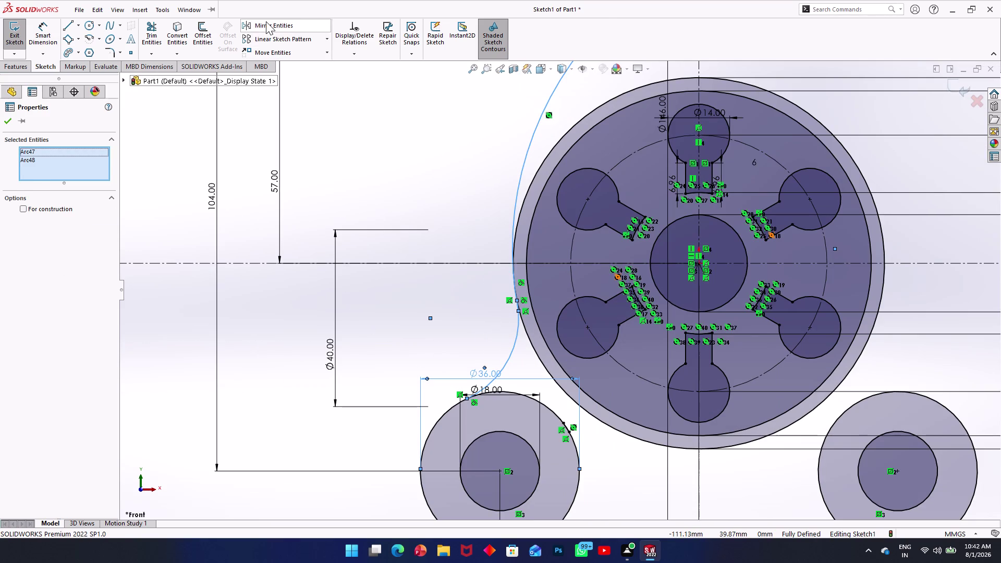
click(68, 252)
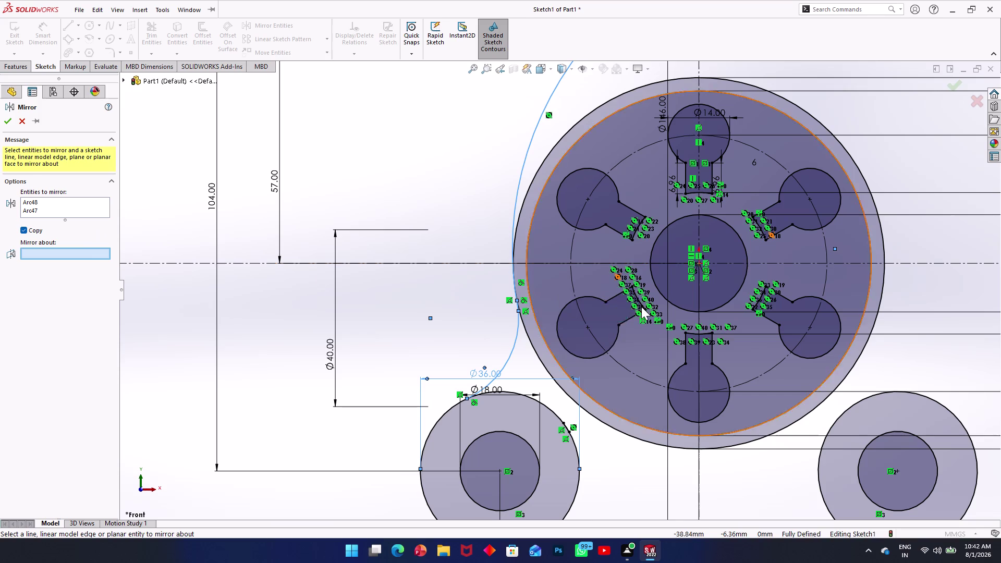
Mirror both arcs about centreline Line1 onto the hub's right side.
click(702, 292)
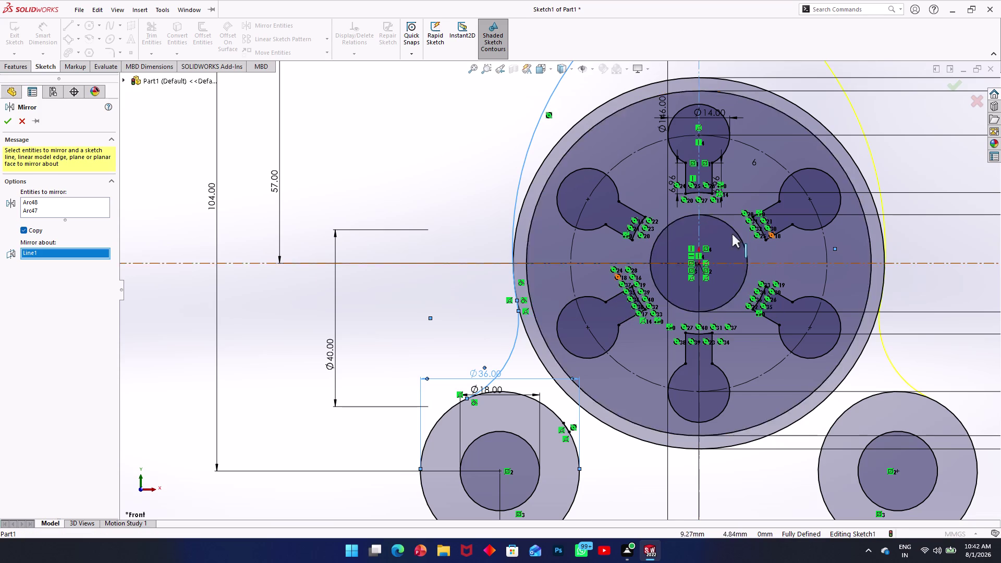
click(13, 116)
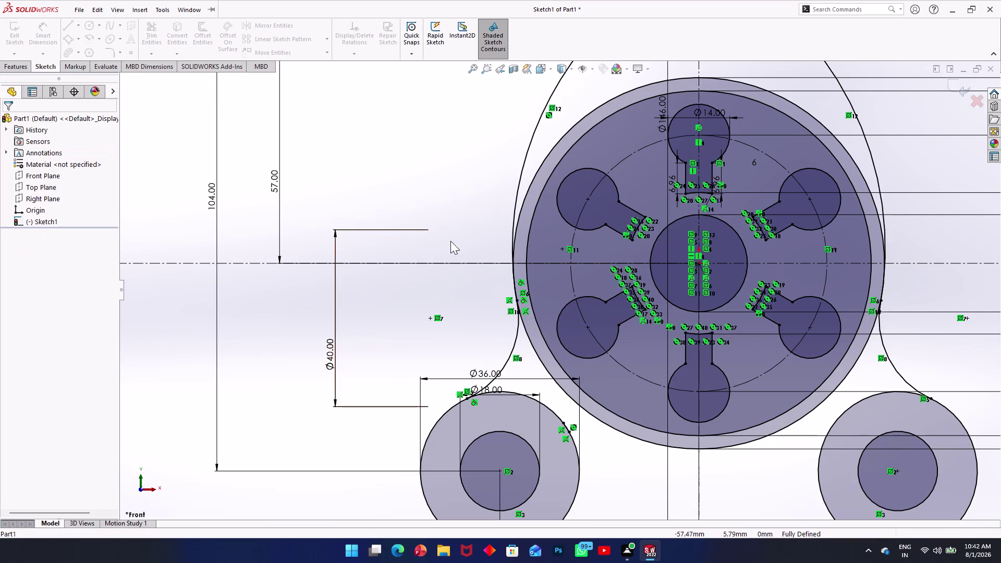
scroll(up, 3)
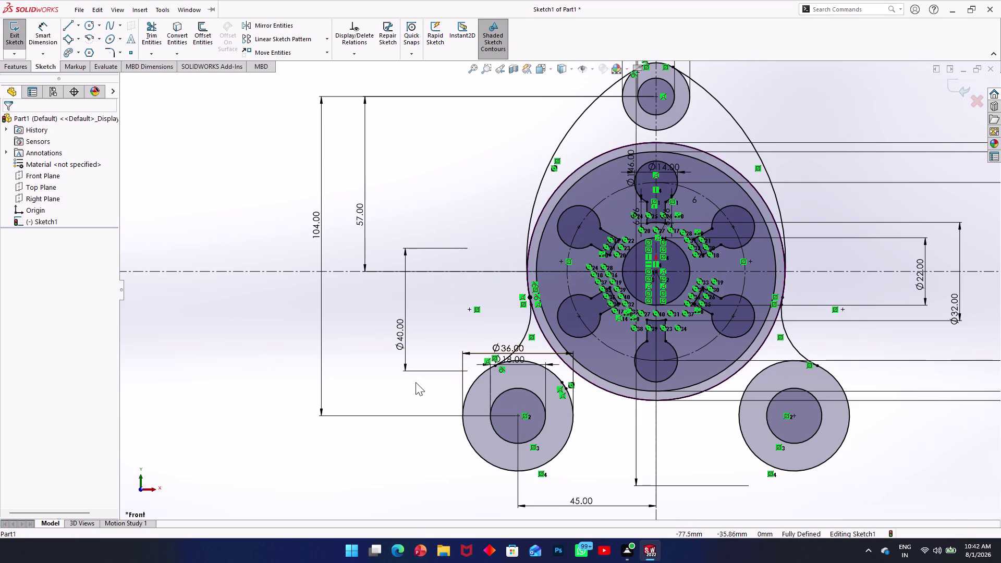
click(149, 25)
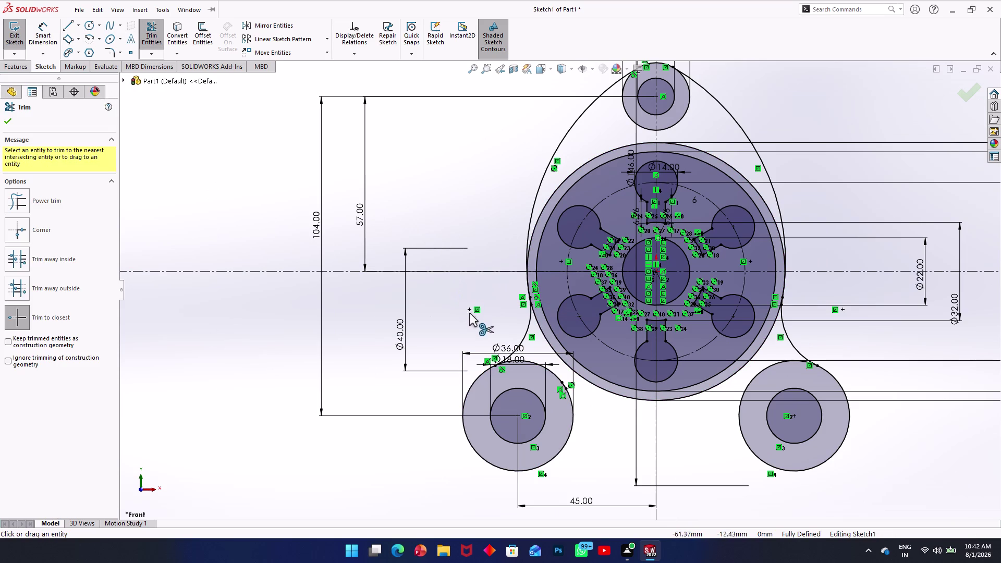
Trim the hub's outer circle at its lower, lower-right, right and upper-left portions.
click(539, 327)
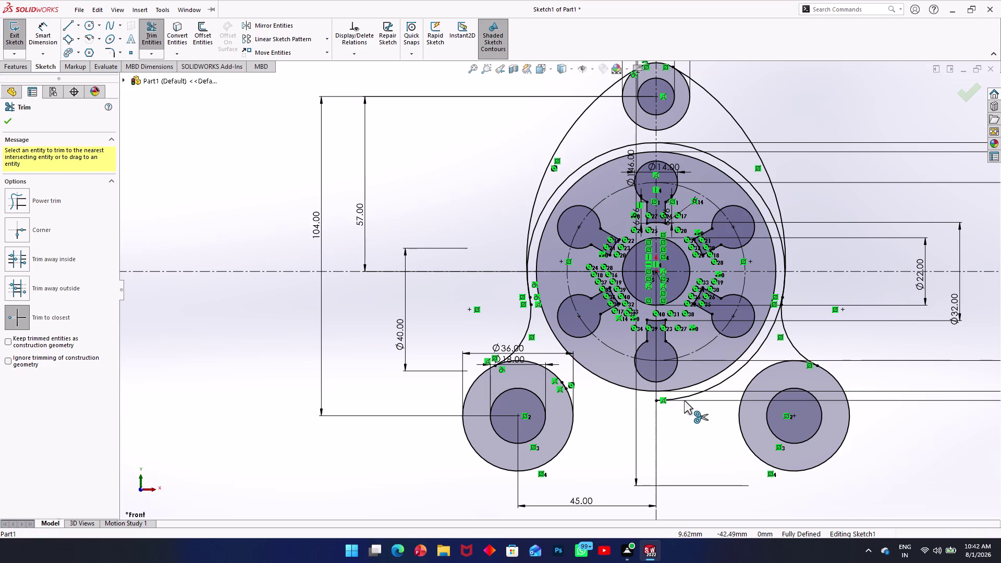
click(683, 399)
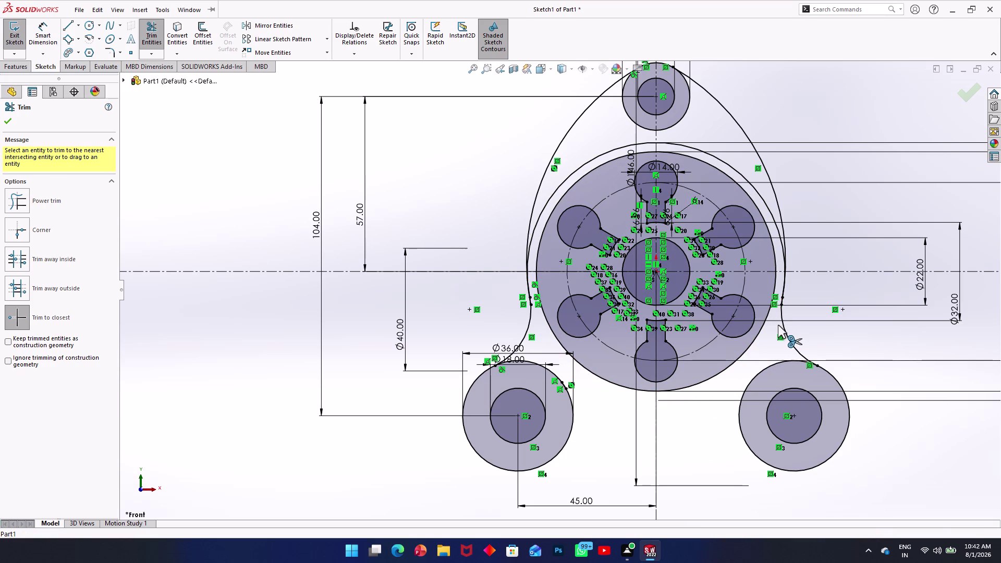
click(740, 174)
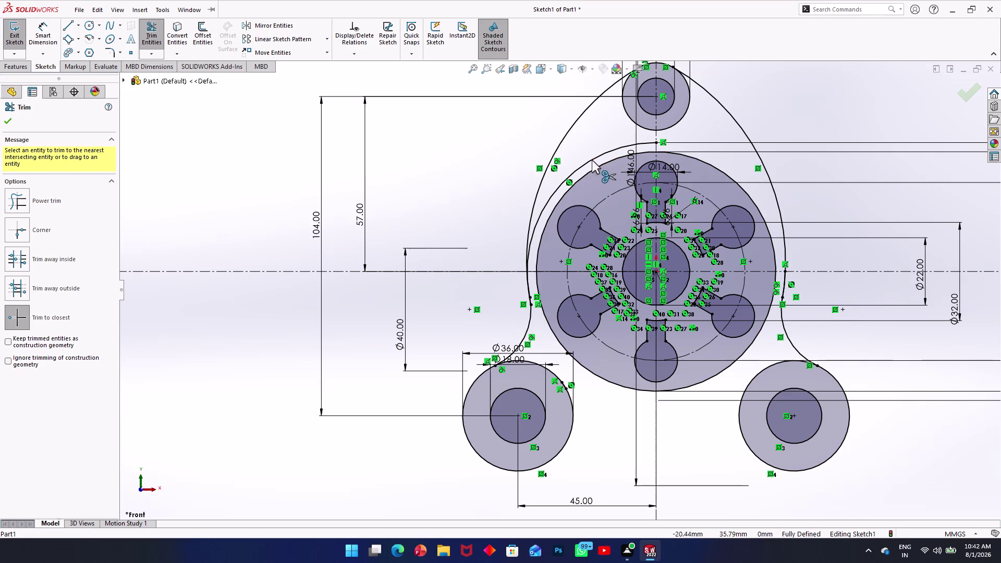
click(591, 159)
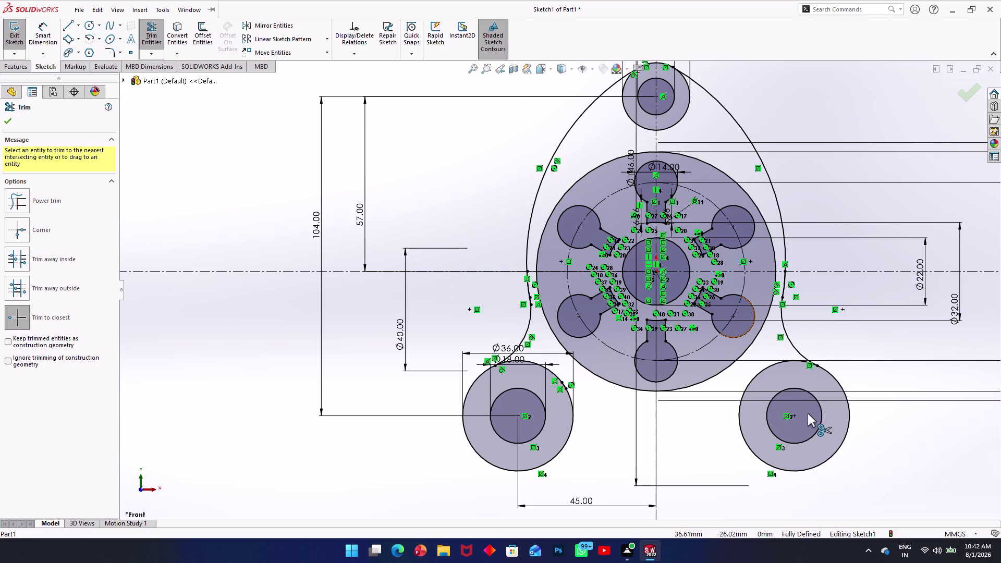